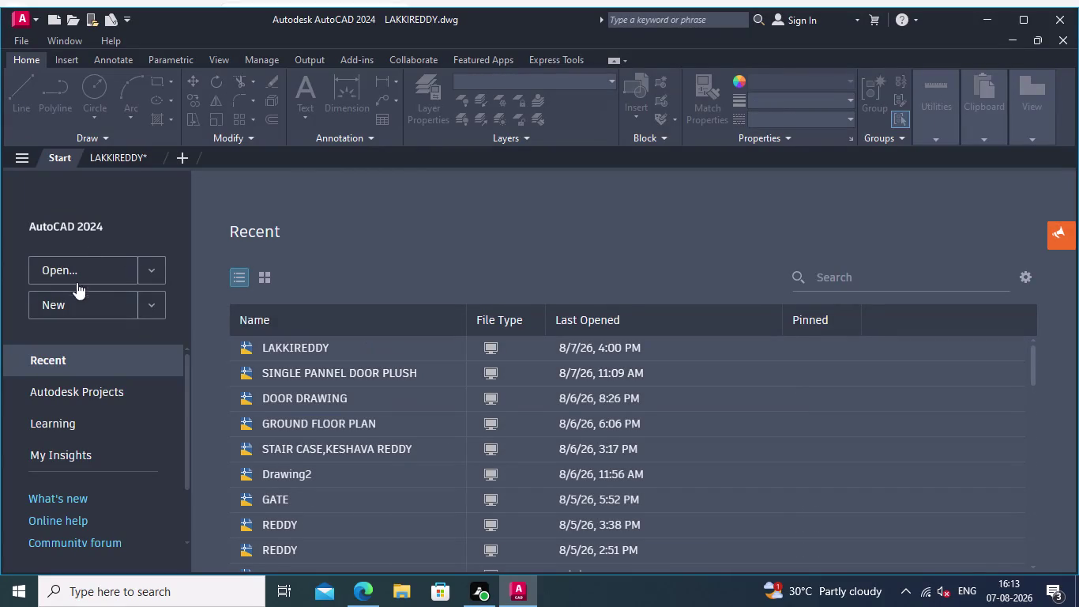
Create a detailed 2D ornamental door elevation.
Create the new blank Drawing1 and pan around its empty model space.
double_click(82, 297)
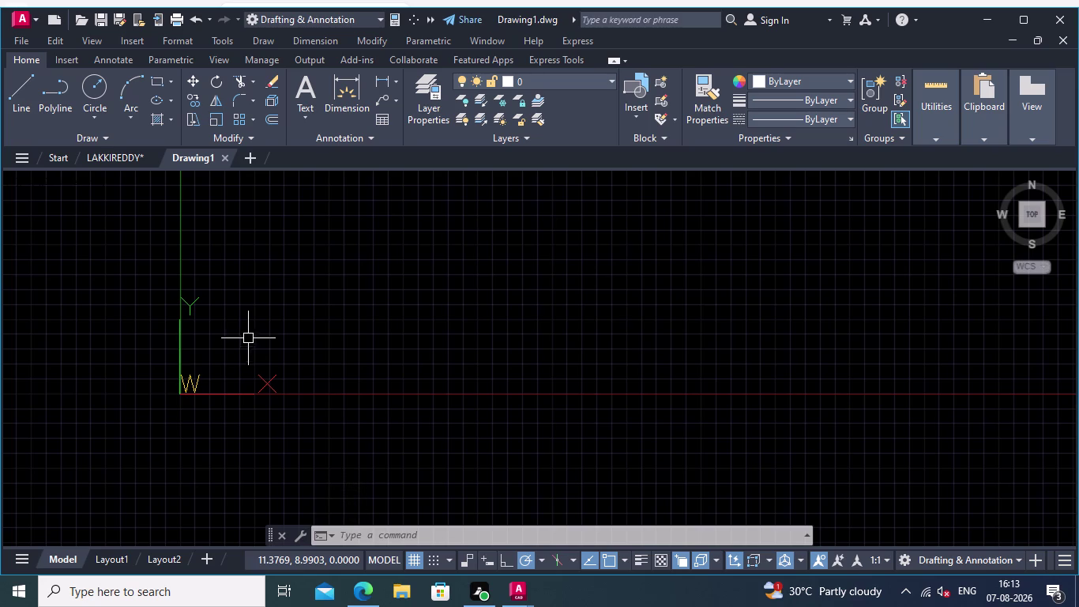
middle_drag(363, 361, 349, 355)
middle_drag(352, 323, 324, 342)
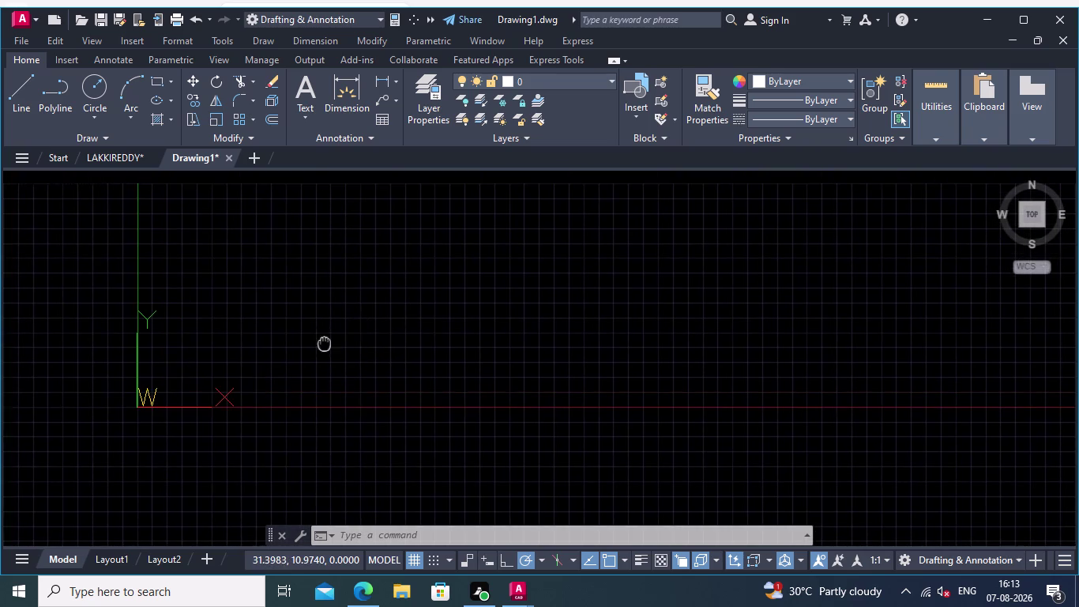
middle_drag(324, 342, 323, 342)
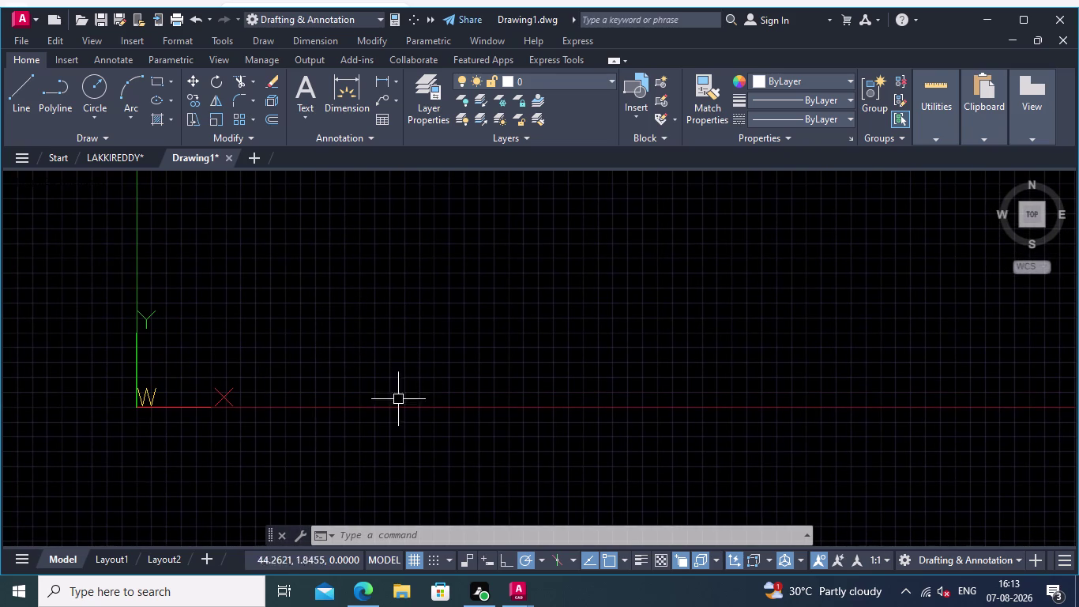
middle_drag(416, 365, 327, 364)
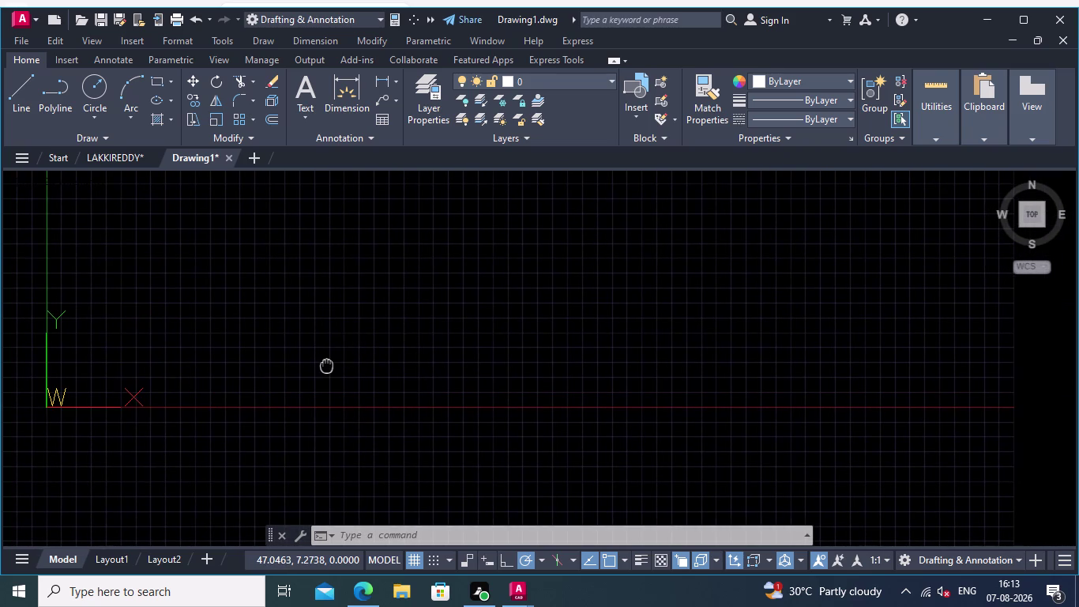
middle_drag(326, 364, 324, 364)
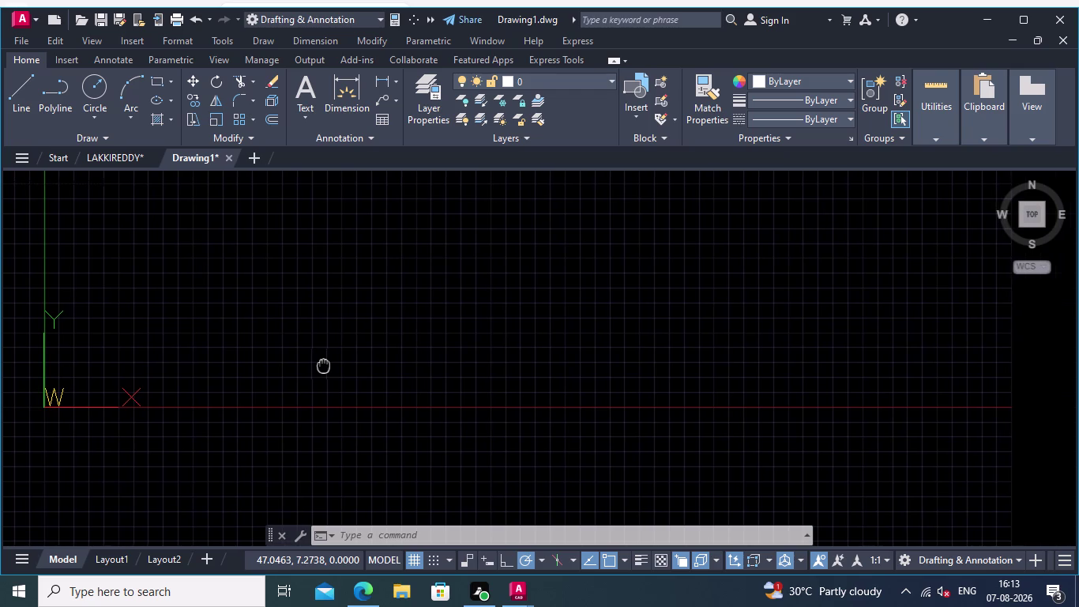
In the UNITS dialog, set Engineering length units with 0'-0.0" precision.
text(uni)
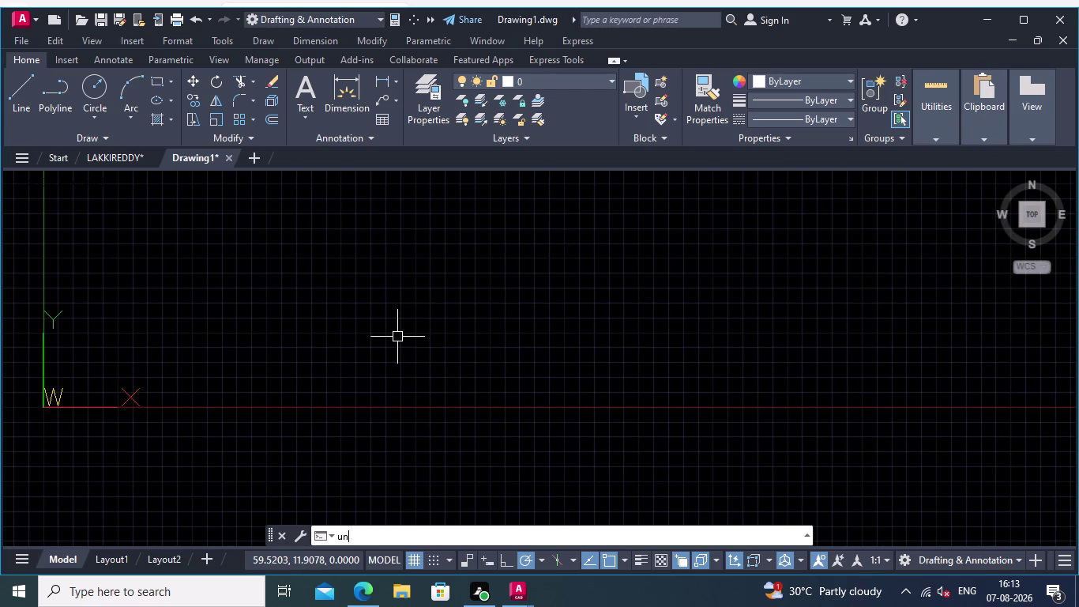
text(ts)
key(Return)
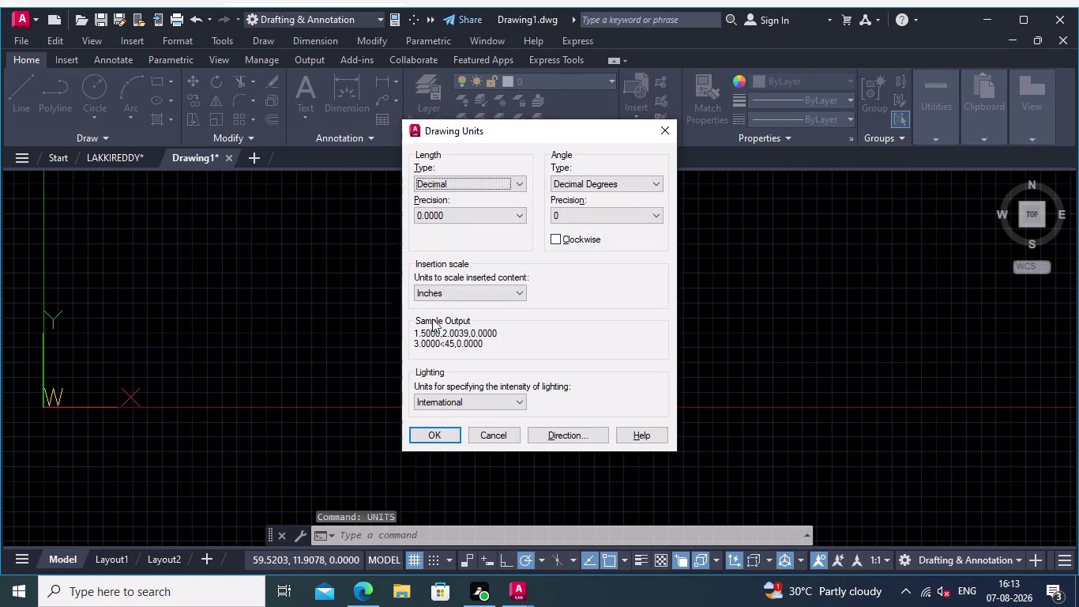
click(519, 180)
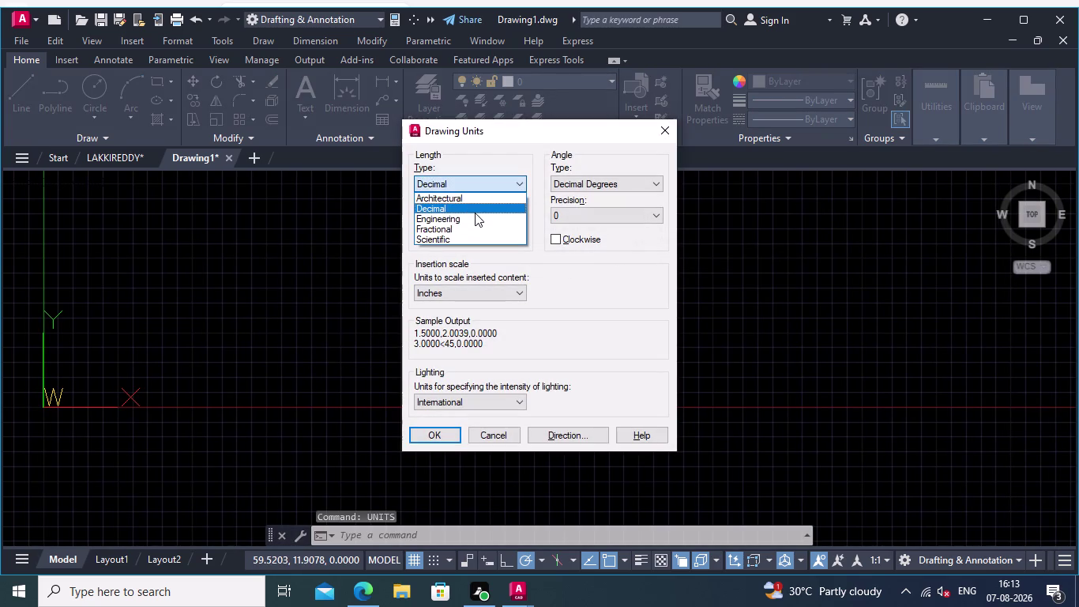
click(473, 217)
click(486, 216)
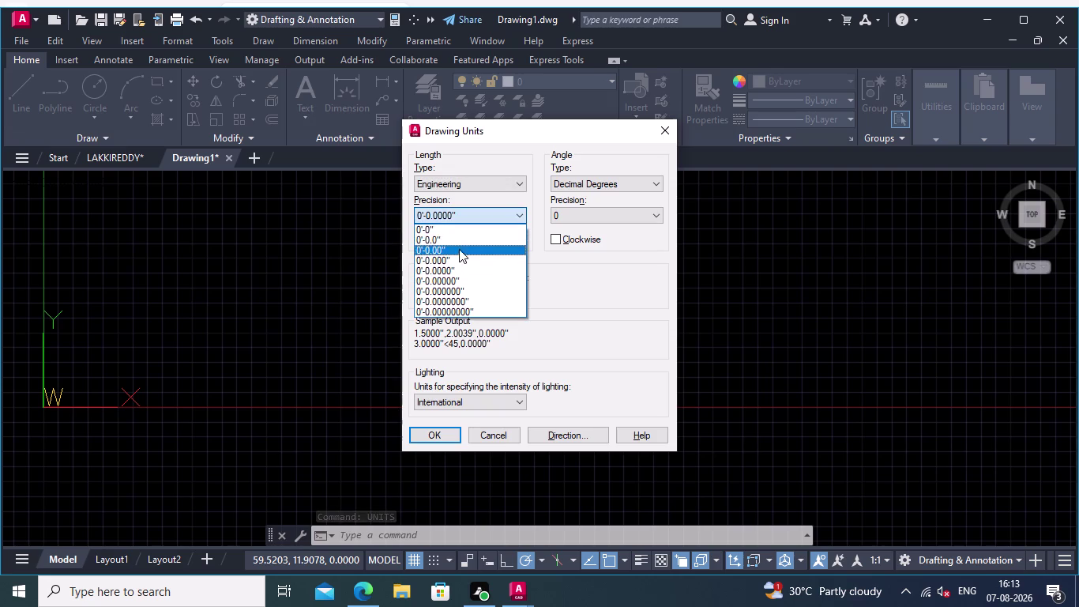
click(458, 241)
click(441, 429)
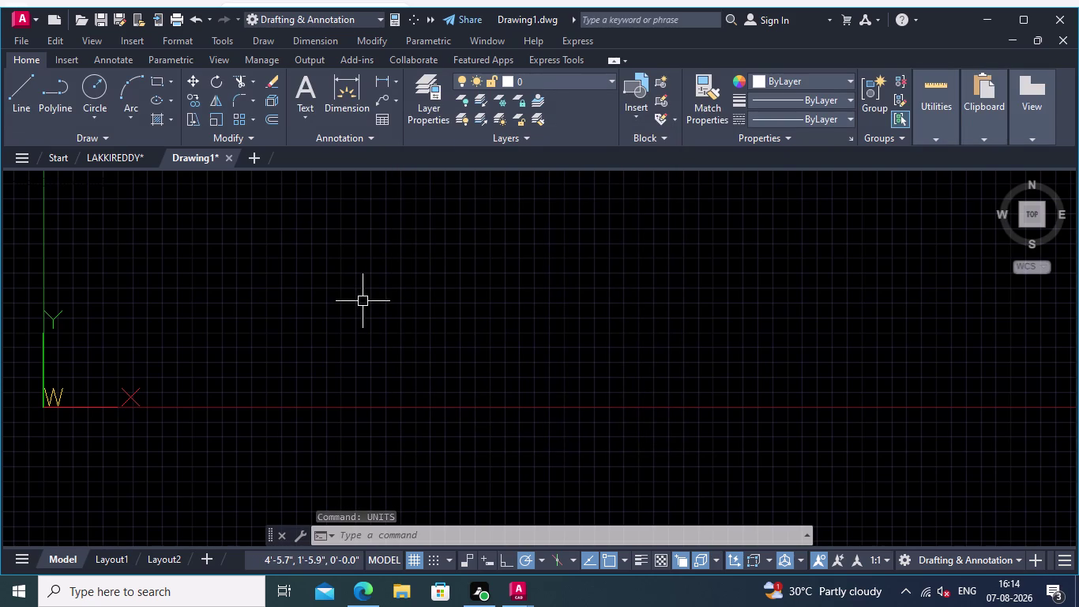
Give the Standard dimension style Engineering primary units with 0'-0.0" precision.
key(d)
key(Return)
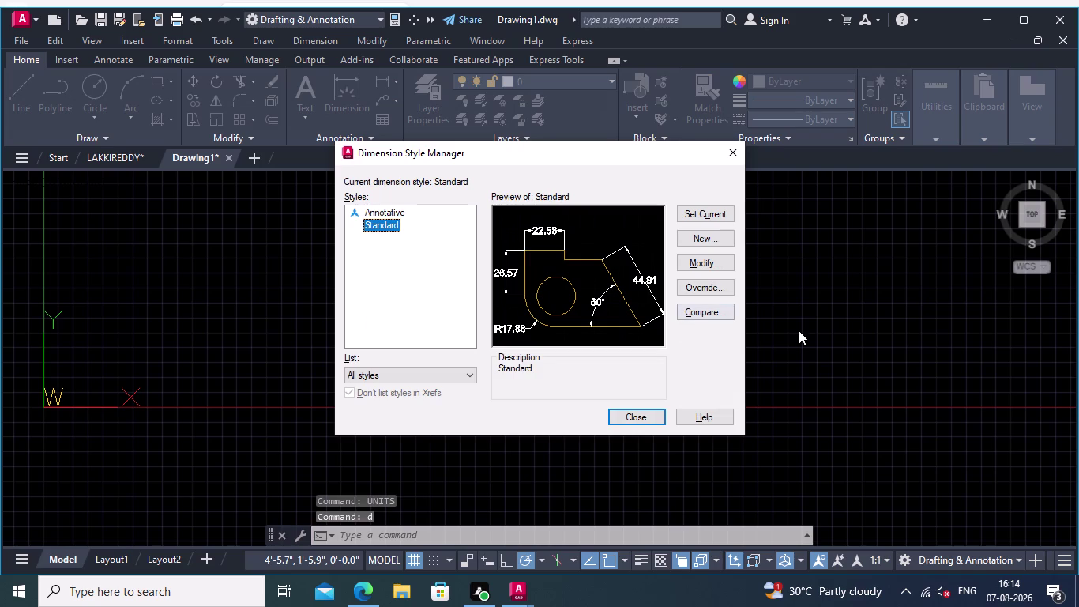
click(714, 261)
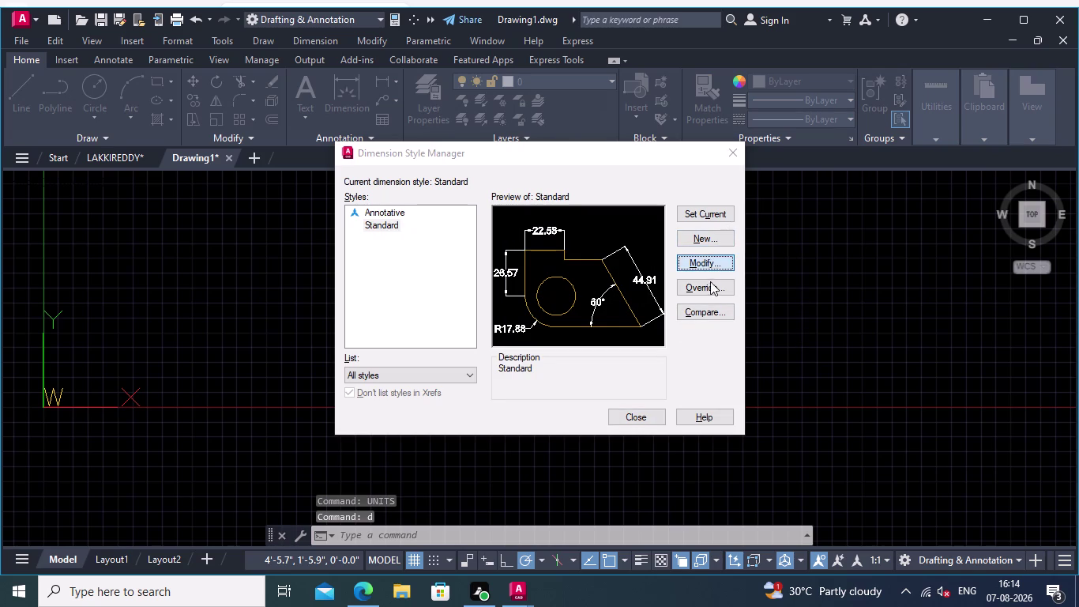
click(846, 199)
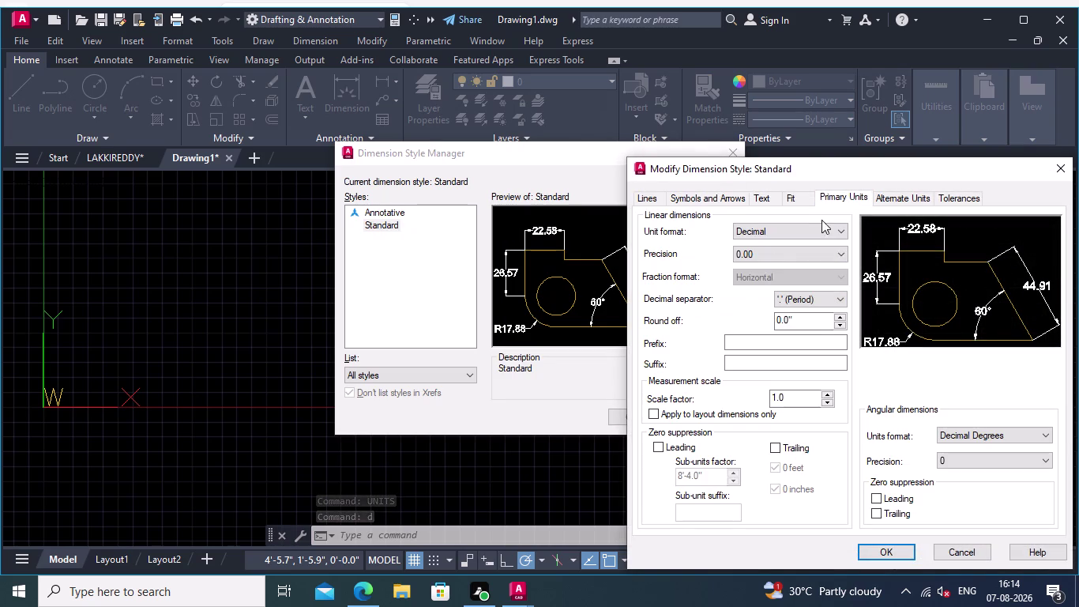
click(783, 229)
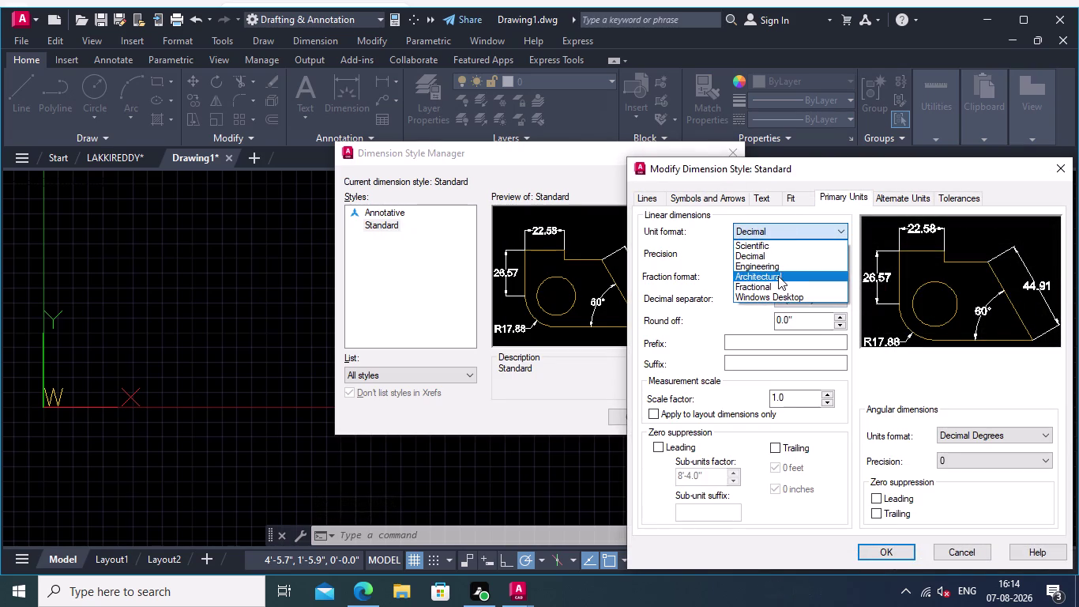
click(776, 264)
click(777, 256)
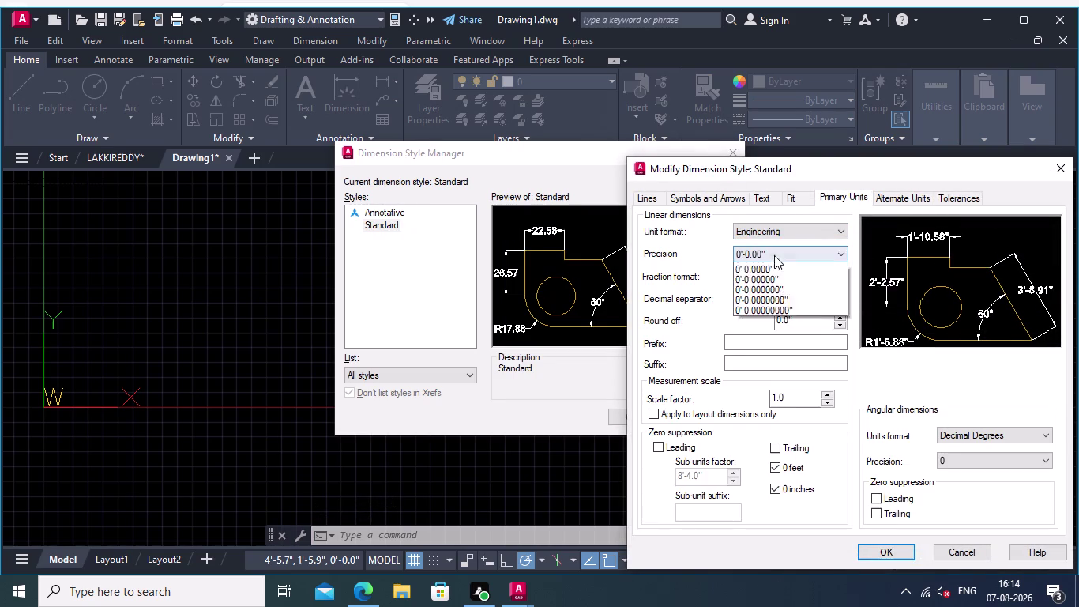
click(764, 280)
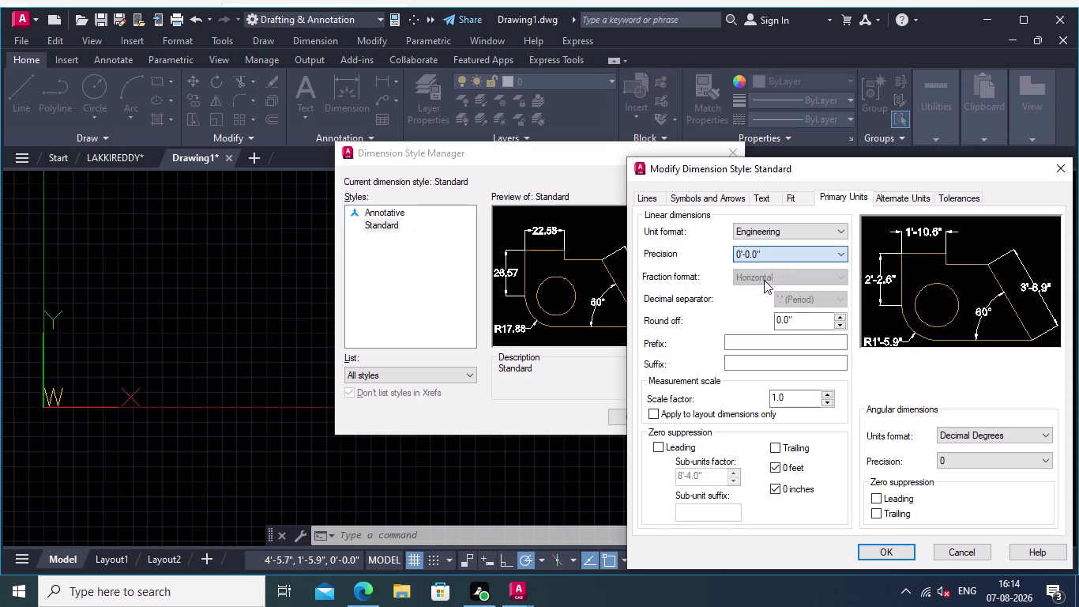
click(884, 549)
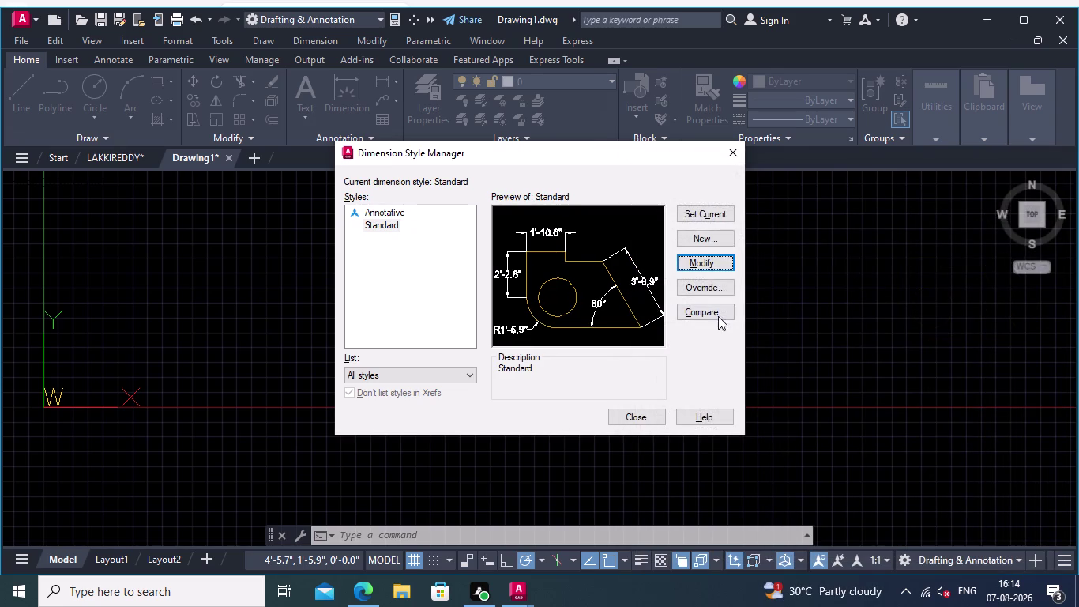
Check Standard's Symbols and Arrows settings, make Standard current, and close the manager.
click(709, 262)
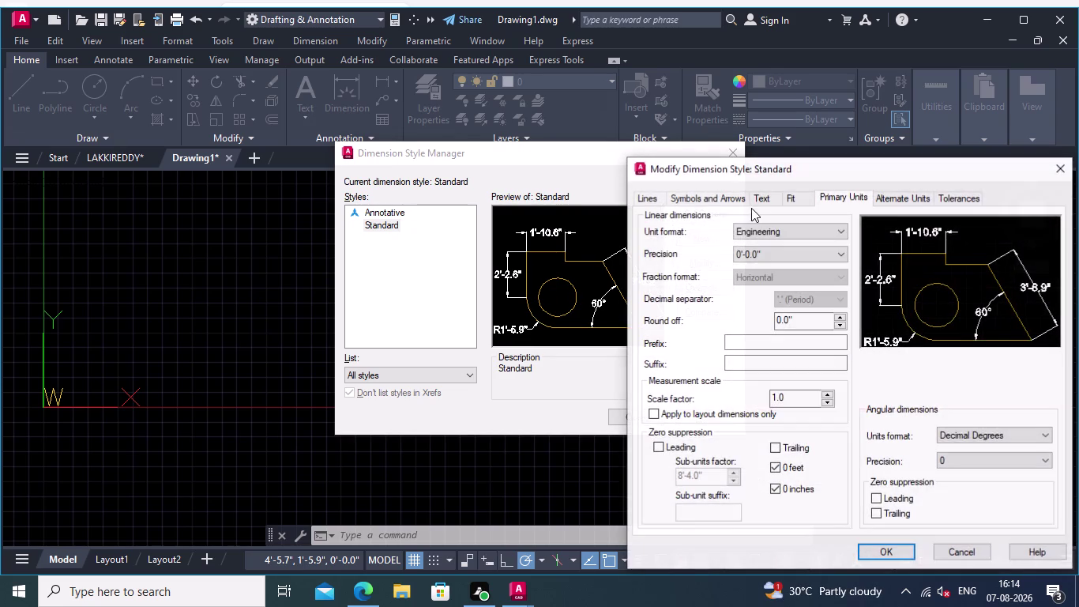
click(765, 198)
click(734, 199)
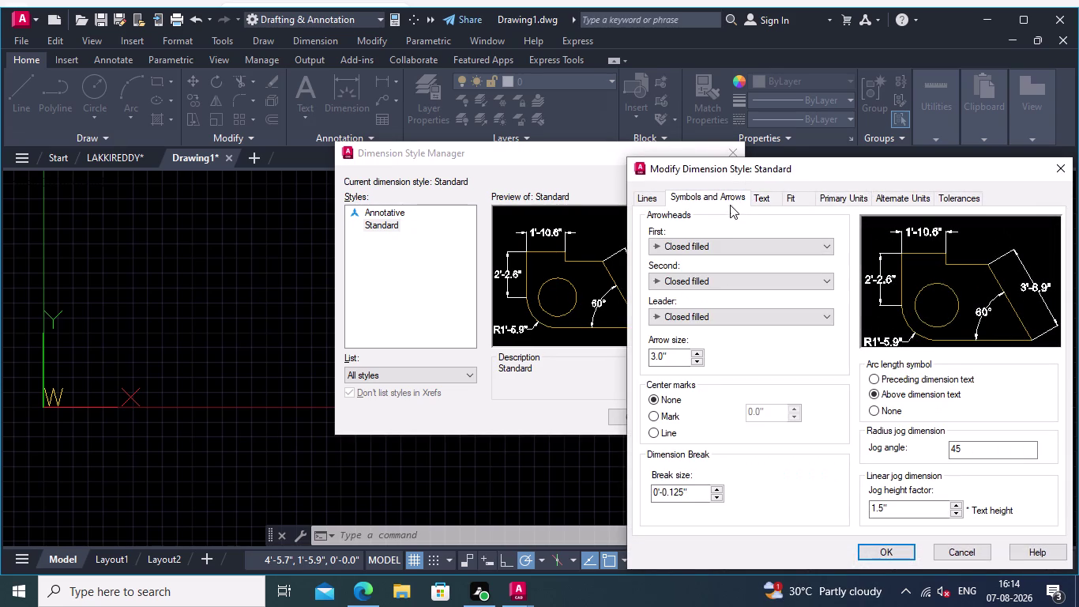
click(909, 141)
click(880, 151)
click(1057, 173)
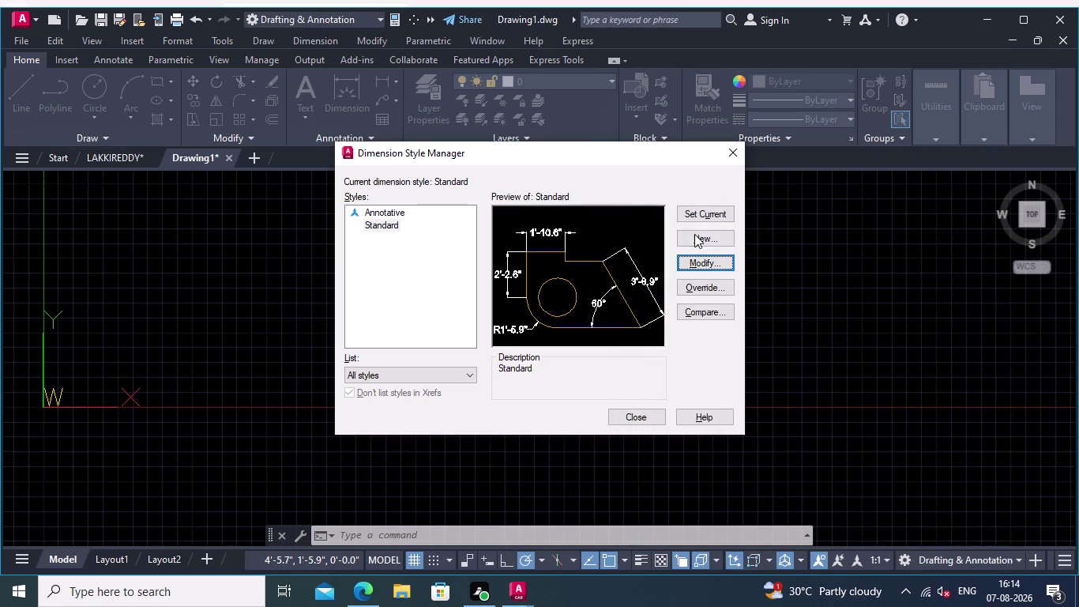
click(720, 206)
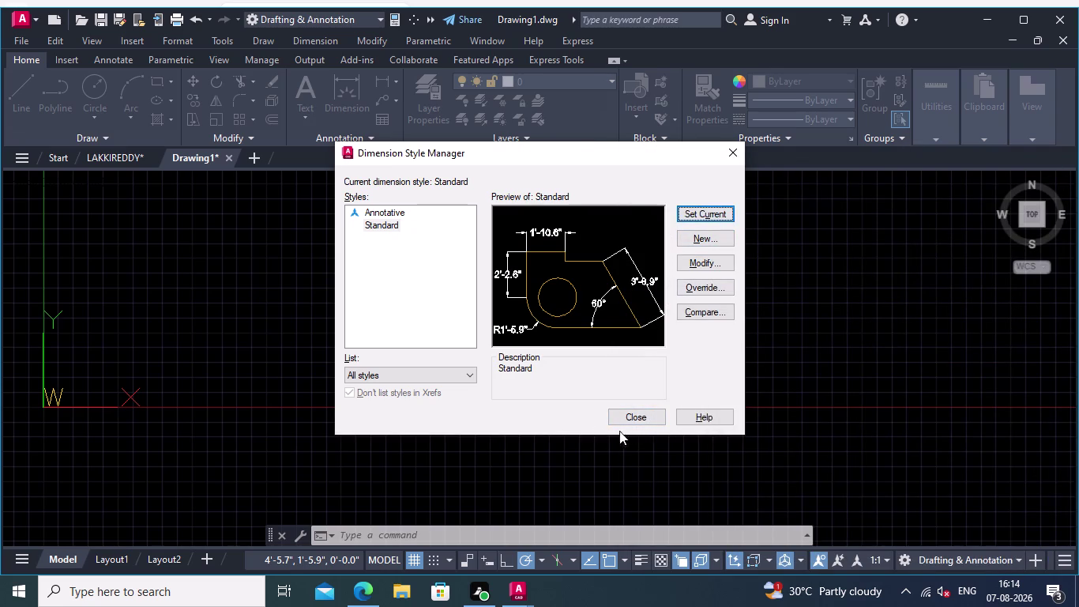
click(631, 417)
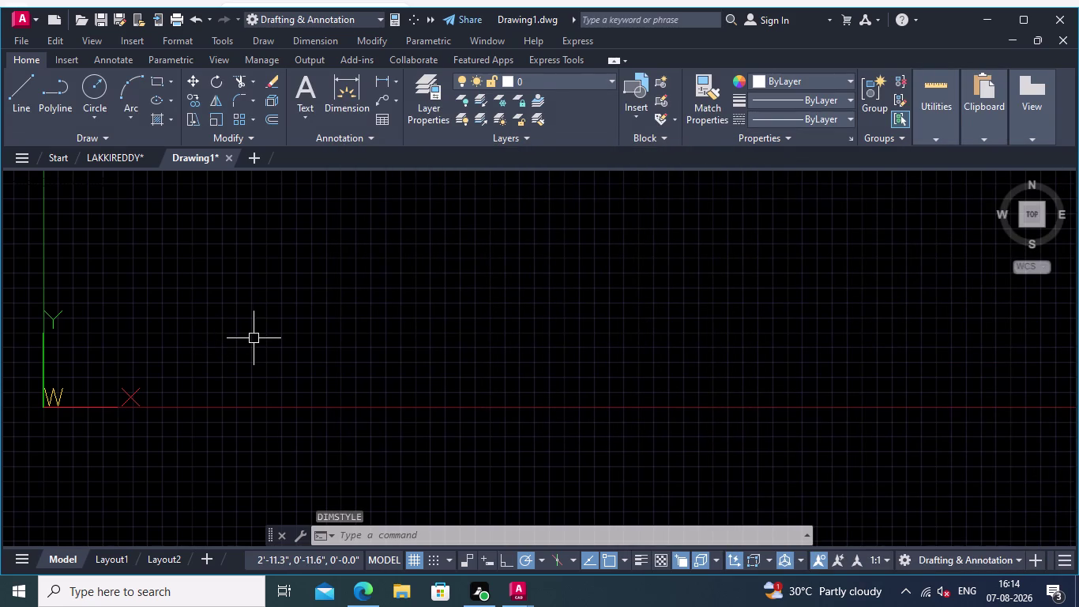
Place a horizontal construction line with XLINE's Horizontal option.
text(xl)
key(Return)
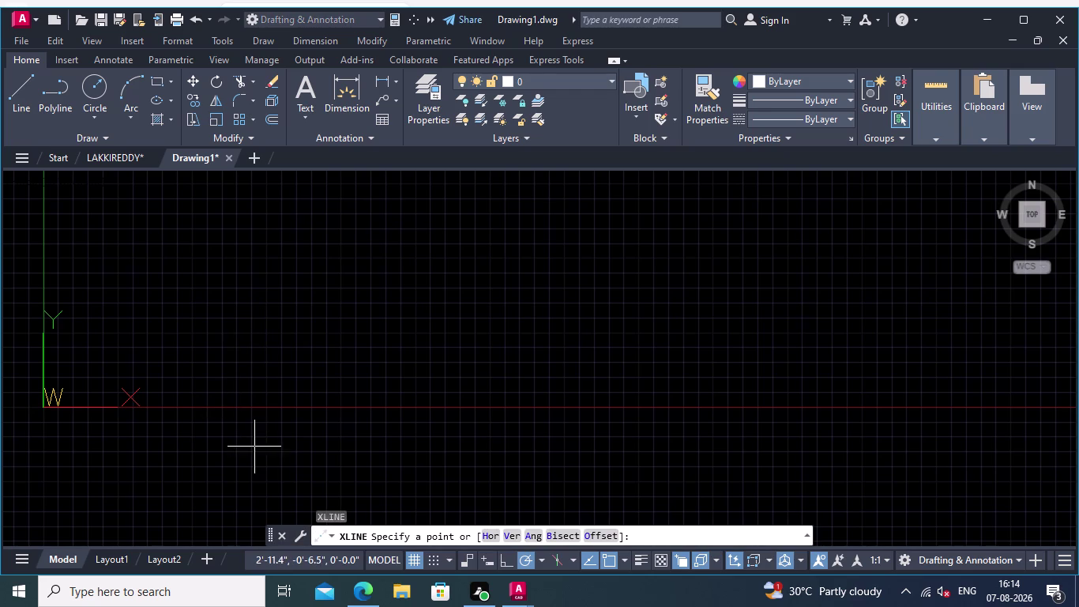
middle_drag(255, 446, 222, 447)
middle_drag(295, 425, 410, 396)
scroll(up, 3)
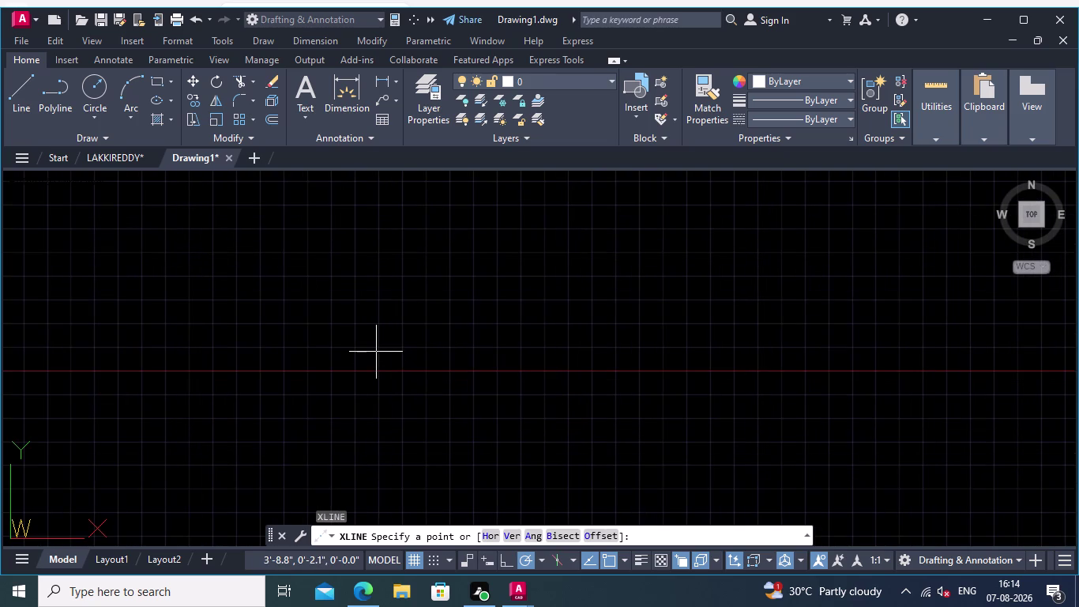
key(h)
key(Return)
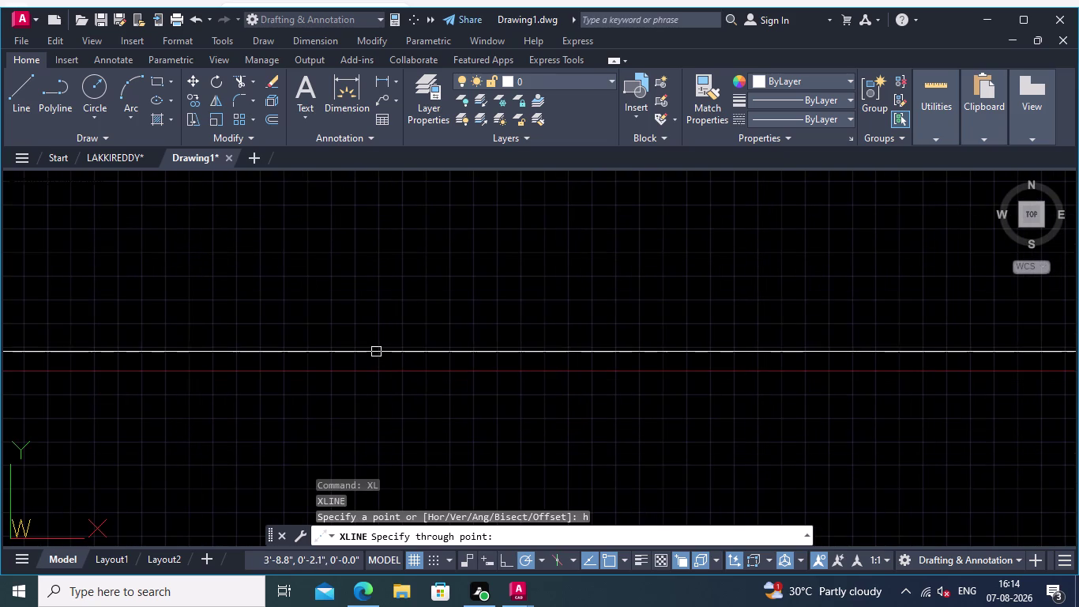
middle_drag(315, 392, 375, 379)
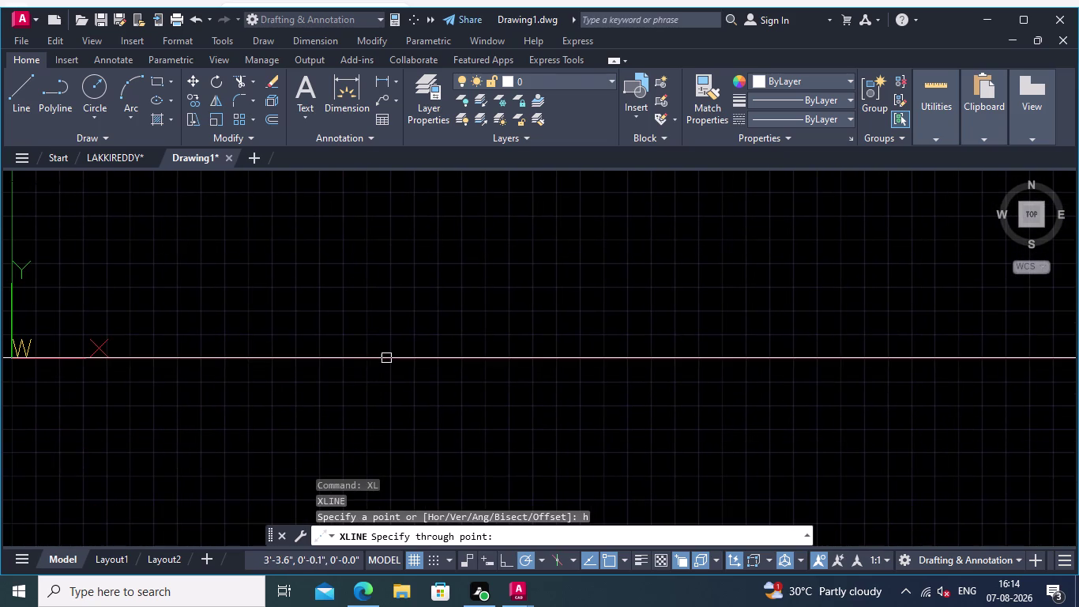
click(386, 358)
key(Return)
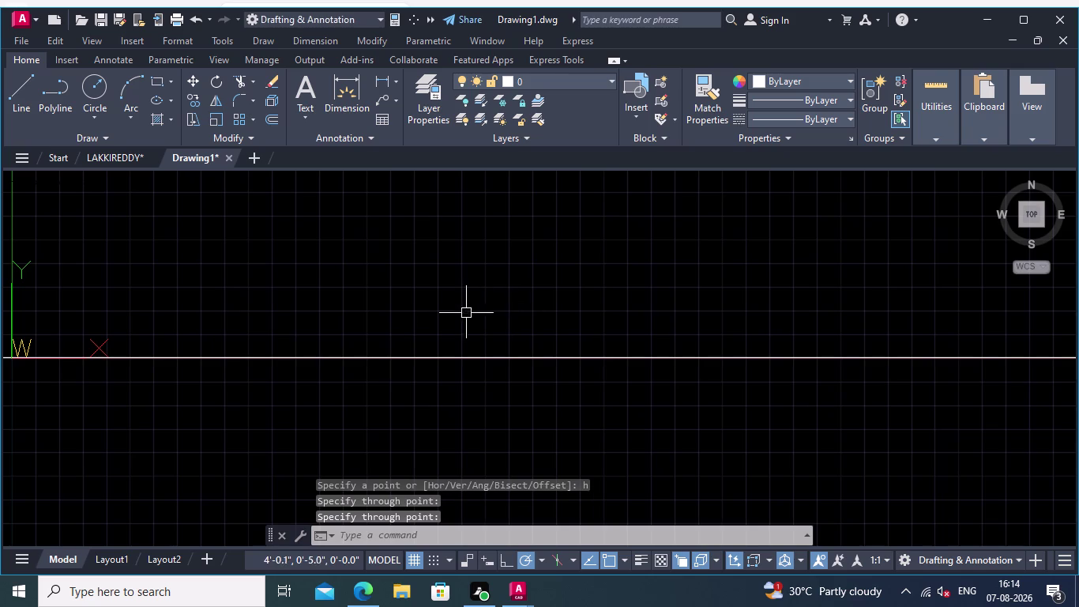
Recentre the view along the horizontal line and restart the construction line command.
middle_drag(448, 325, 401, 315)
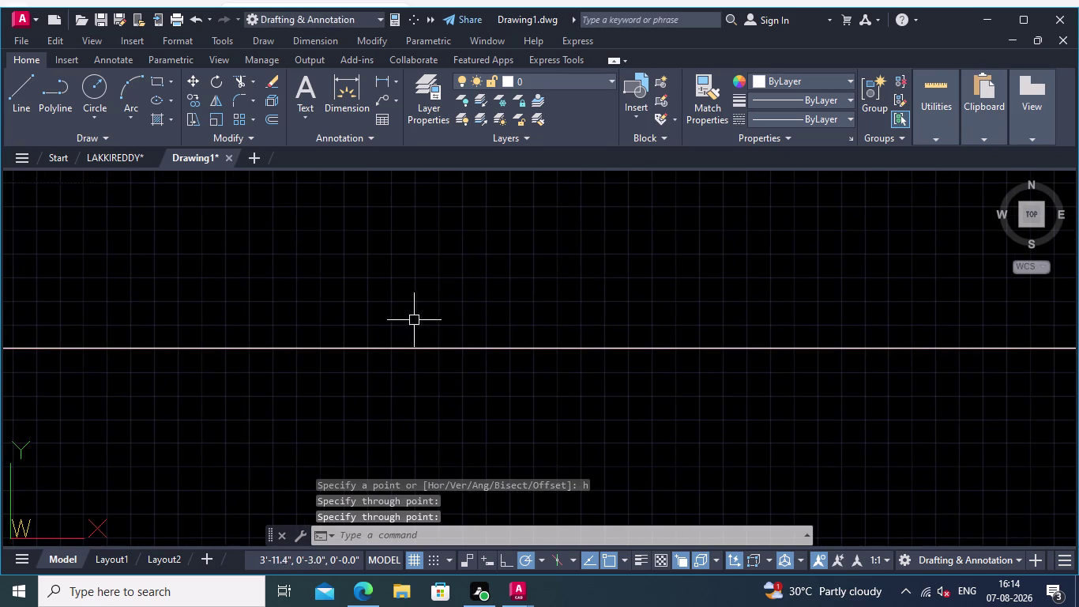
middle_drag(415, 320, 462, 316)
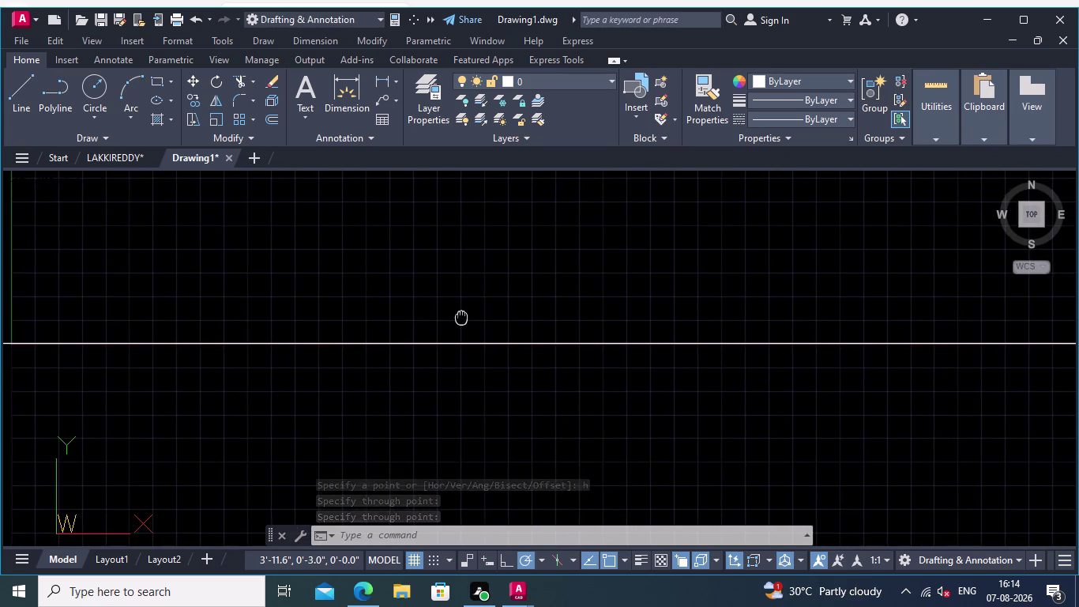
middle_drag(462, 316, 445, 322)
middle_drag(426, 326, 457, 319)
middle_drag(325, 323, 363, 323)
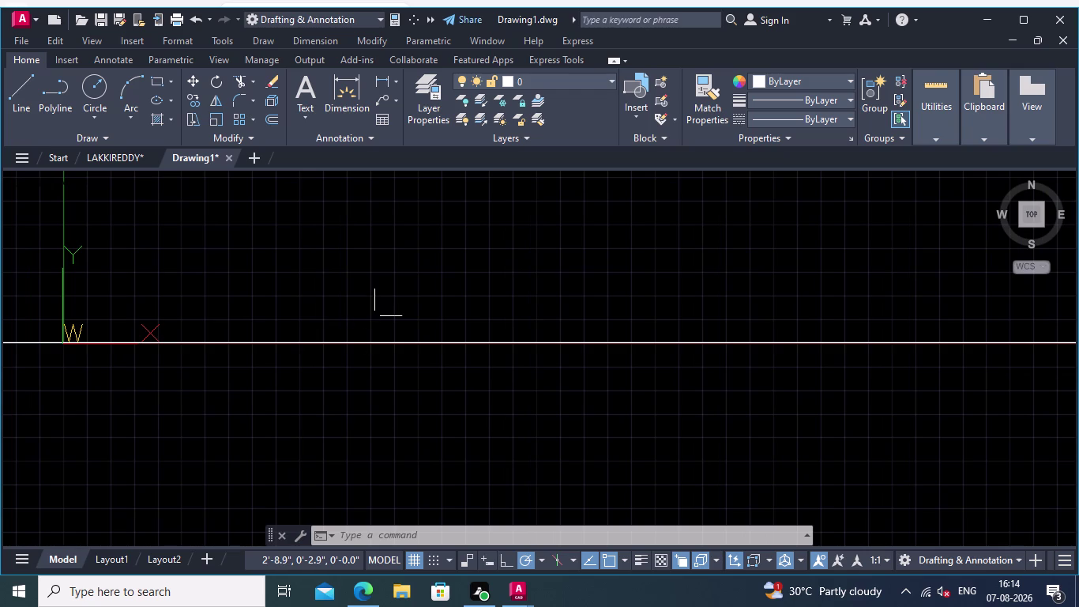
key(space)
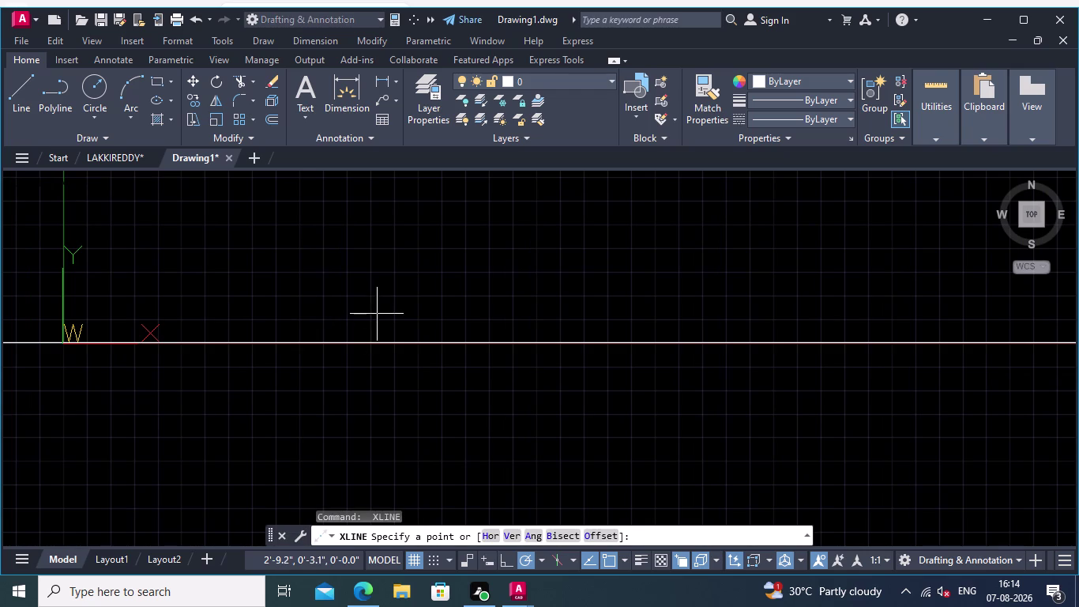
middle_drag(350, 345, 385, 335)
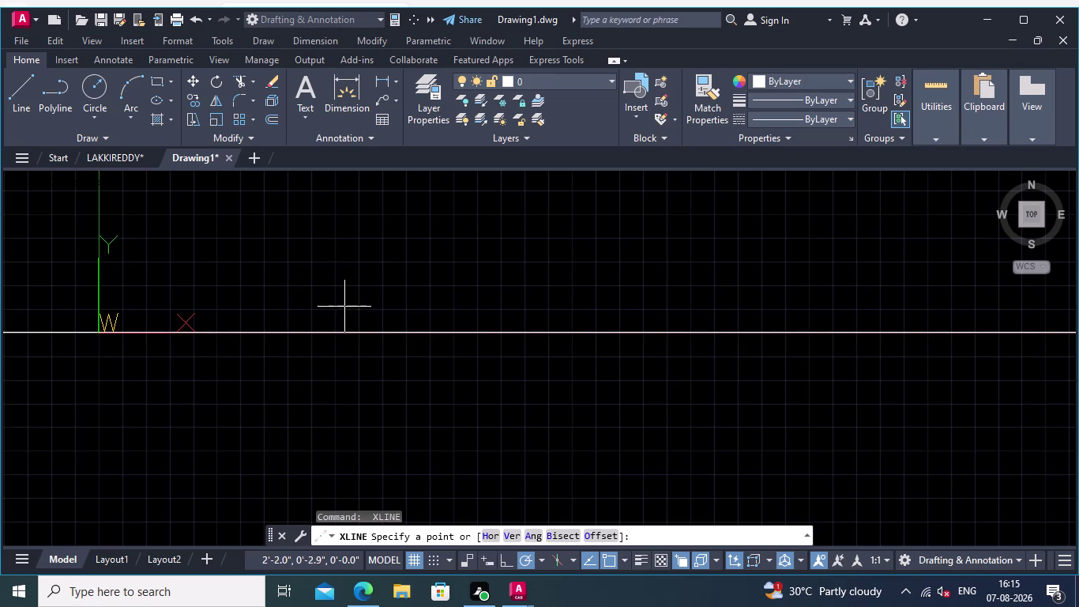
text(0)
text(.01)
key(Return)
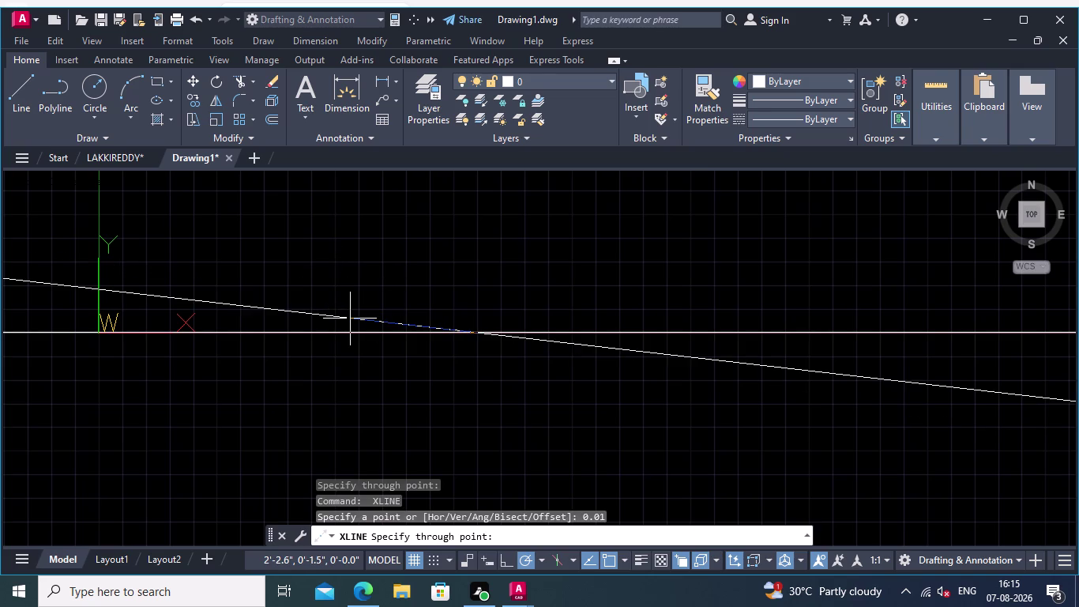
key(Escape)
key(o)
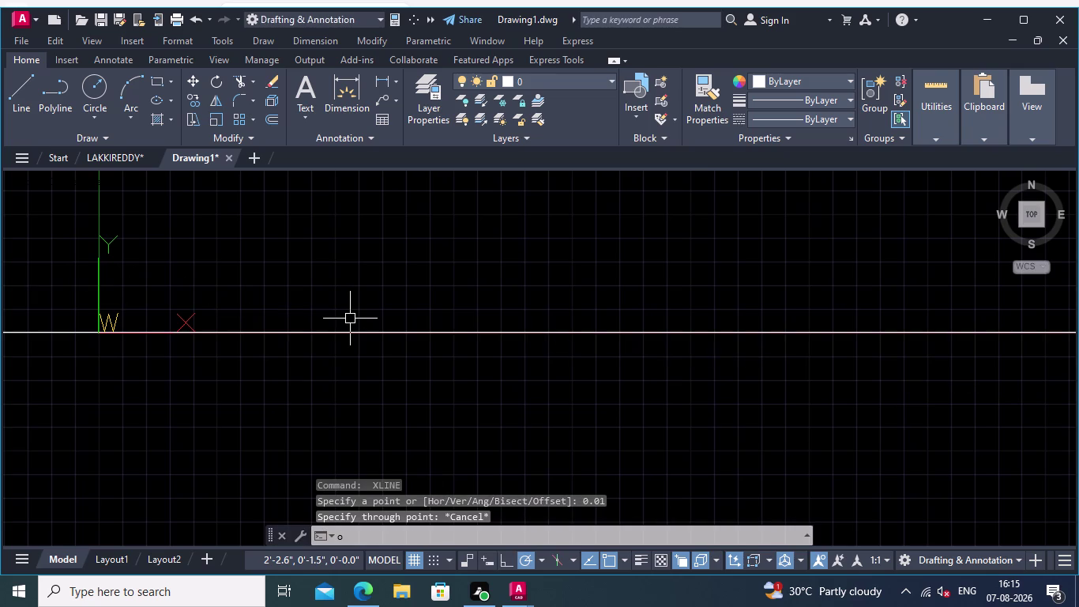
Offset the horizontal line by 0.01 to create a close parallel copy.
text(ff)
key(Return)
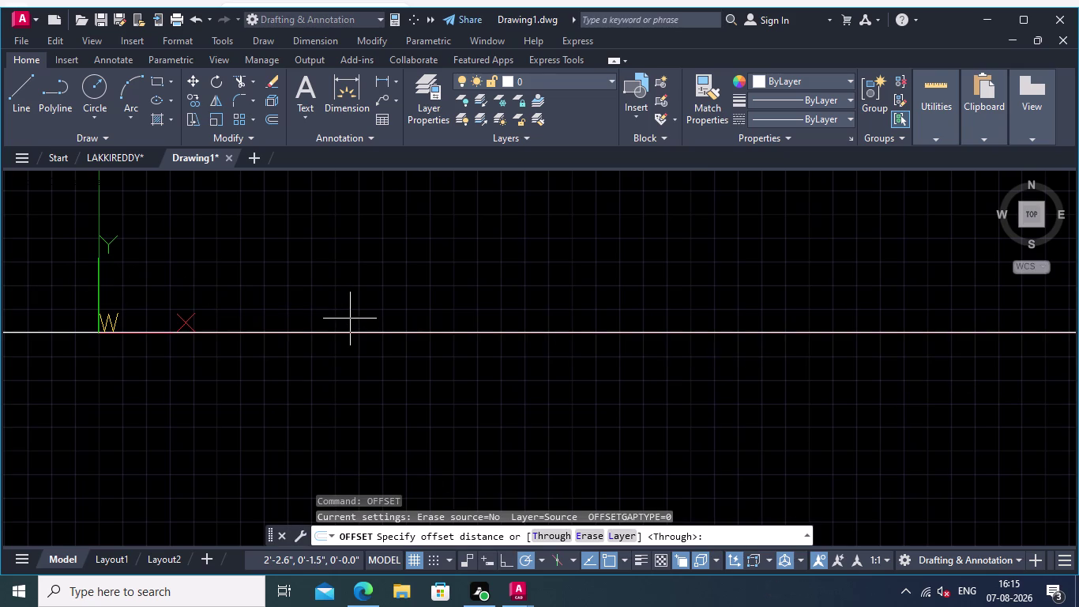
key(0)
key(Return)
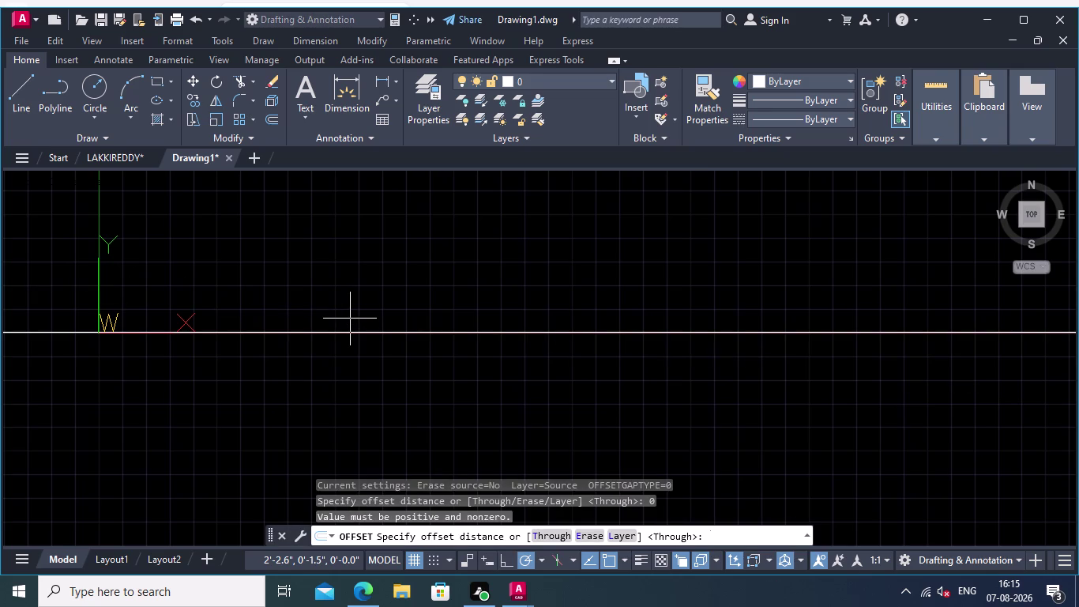
text(0.)
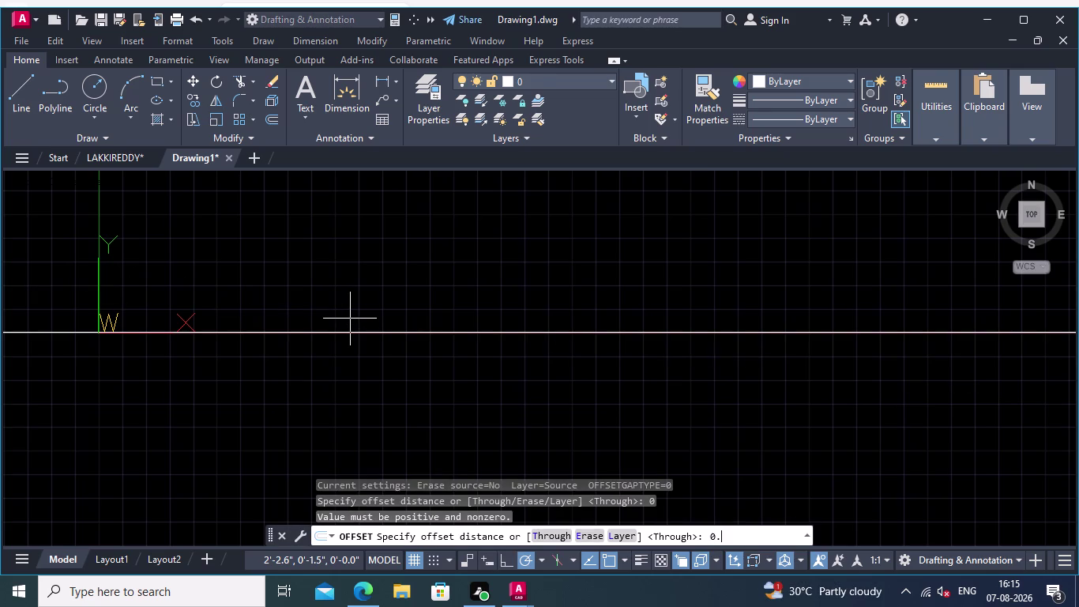
text(01)
key(Return)
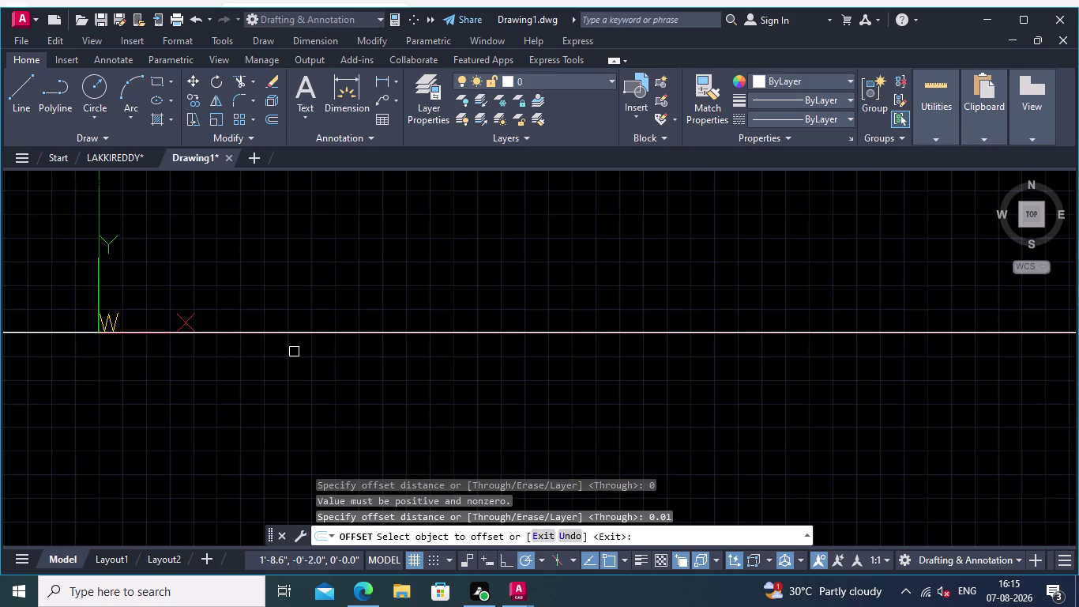
click(305, 329)
click(307, 317)
Zoom and pan to inspect the close line pair, then end and restart OFFSET.
scroll(up, 3)
scroll(up, 3)
middle_drag(308, 336, 344, 378)
scroll(up, 3)
scroll(up, 3)
middle_drag(285, 373, 351, 337)
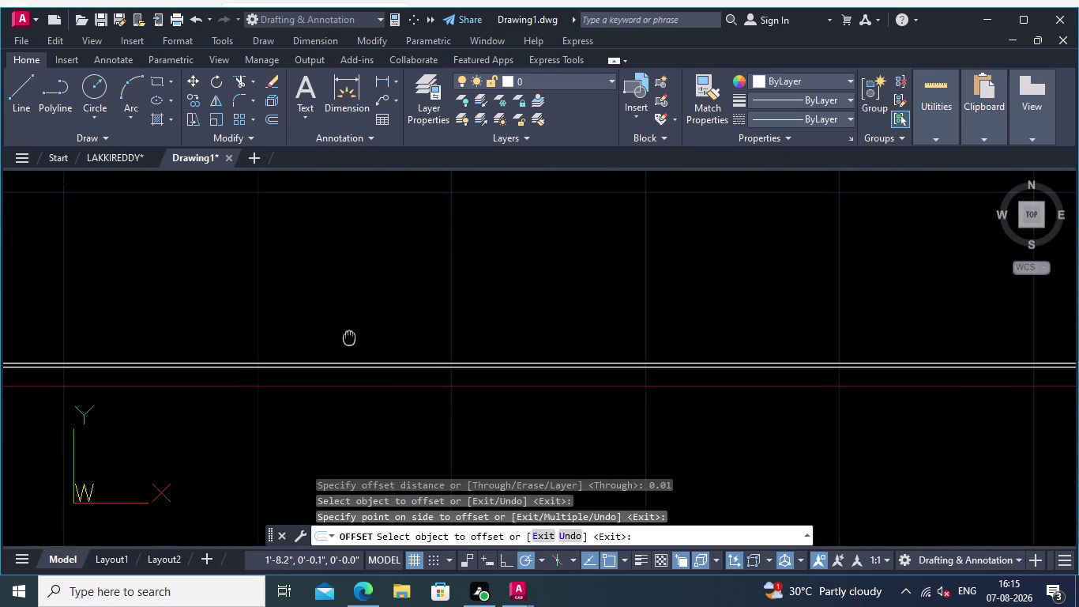
middle_drag(351, 337, 351, 337)
middle_drag(327, 368, 347, 344)
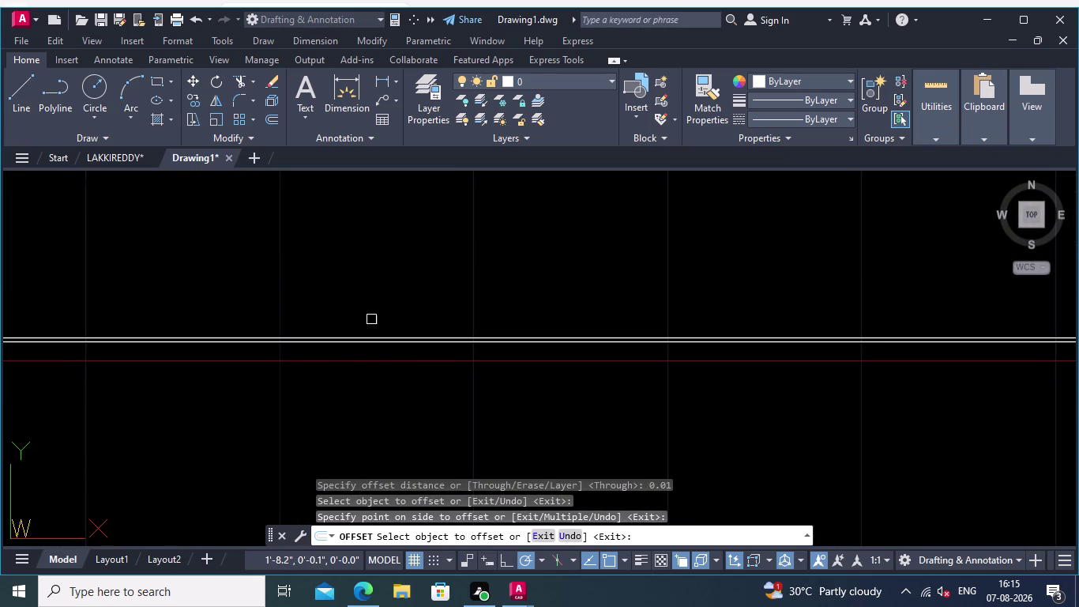
middle_drag(379, 318, 456, 316)
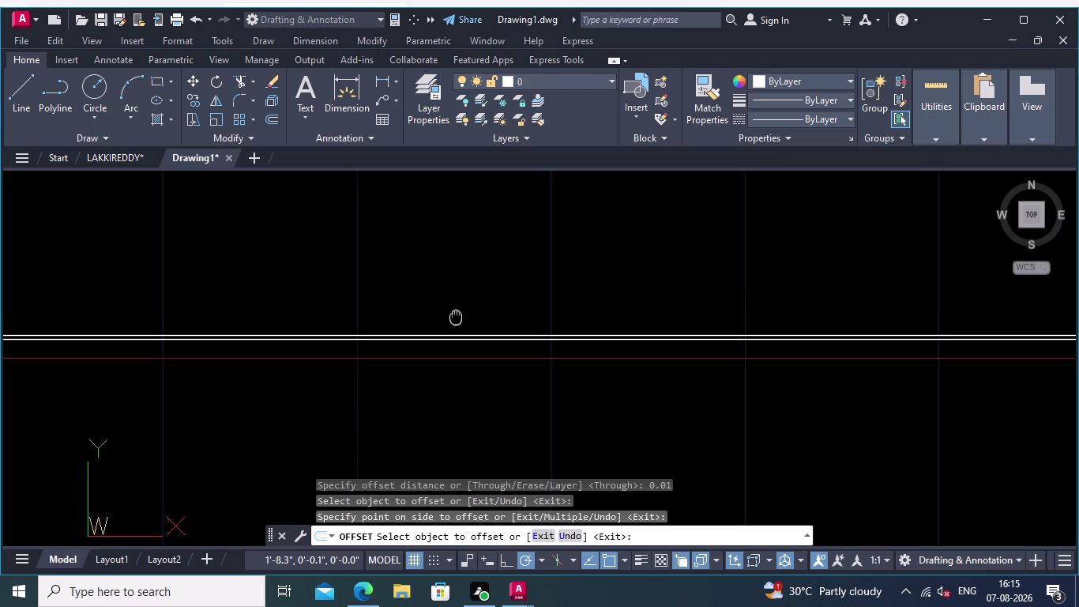
middle_drag(456, 315, 456, 317)
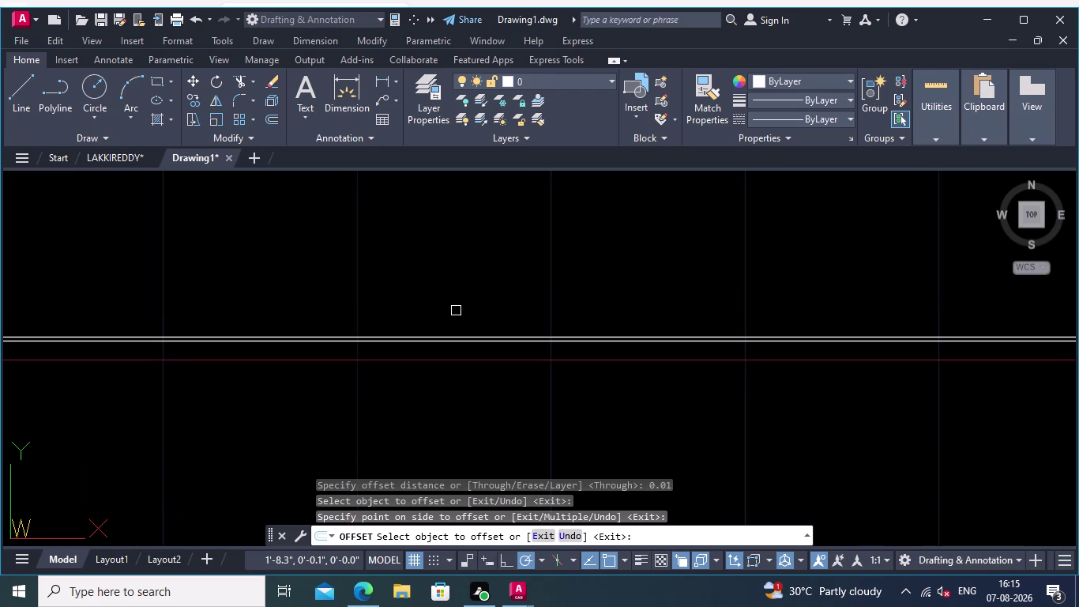
key(Return)
key(Return)
Offset the horizontal line 0.05 above the pair, correcting a mistyped distance.
text(0.)
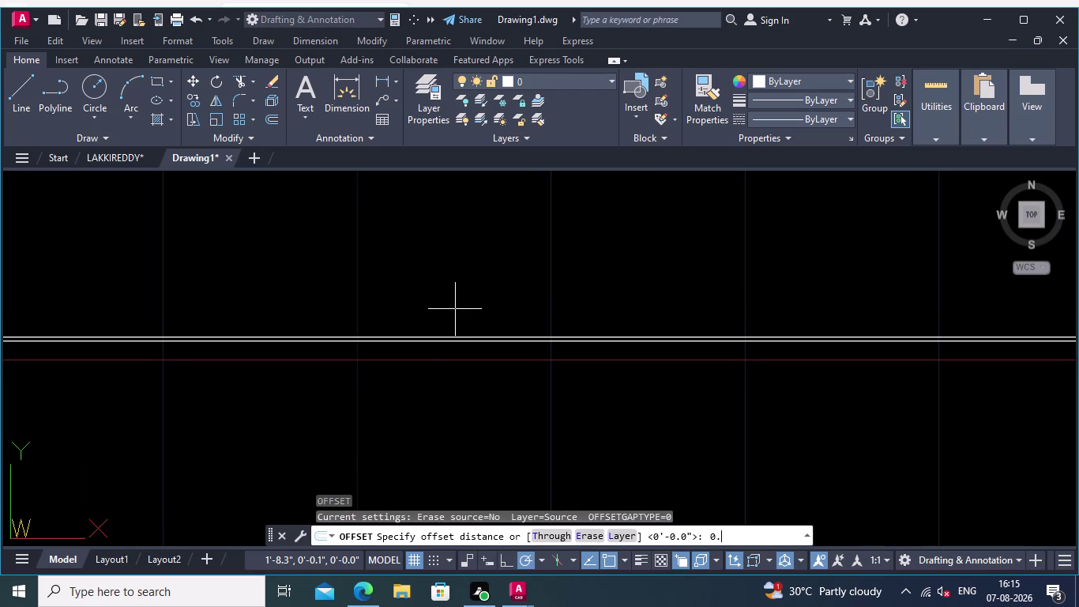
text(5)
key(BackSpace)
key(BackSpace)
key(BackSpace)
text(0)
text(.0)
key(5)
key(Return)
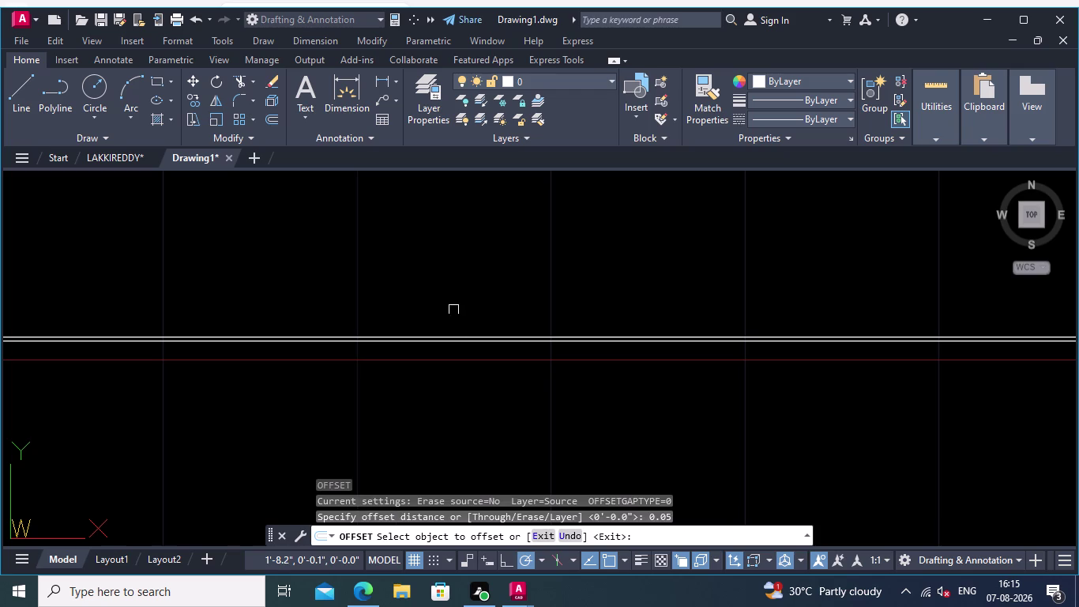
scroll(up, 3)
click(448, 347)
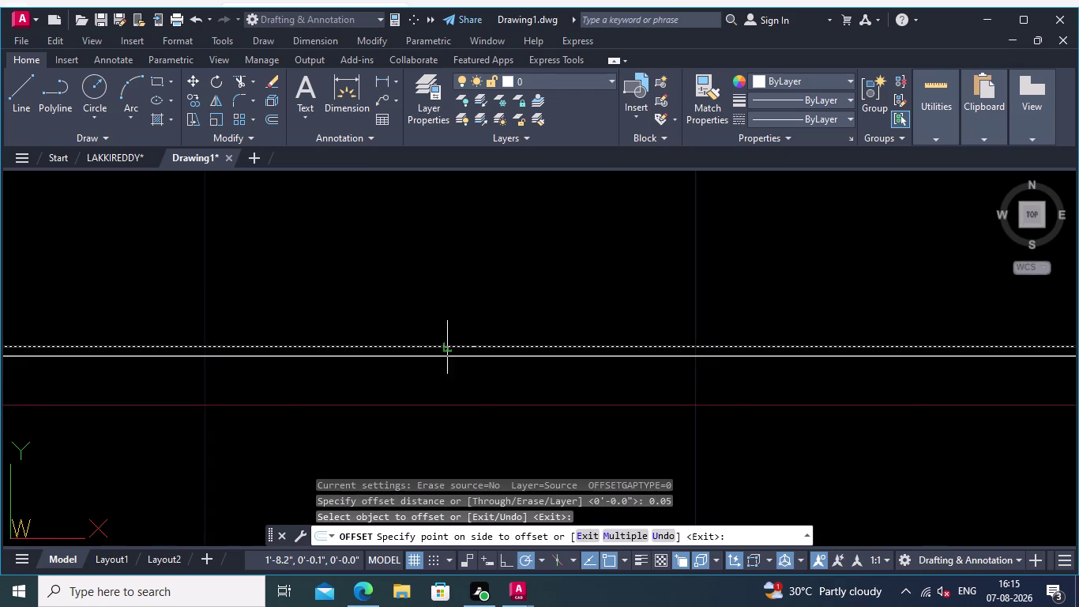
click(438, 282)
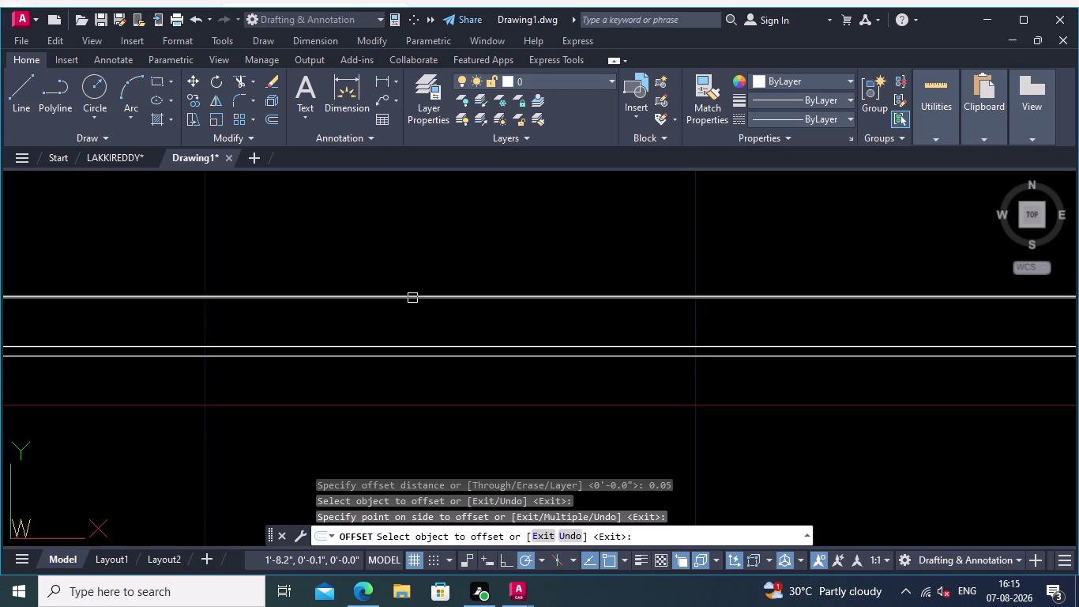
Pan to view all three lines and end the offset command.
scroll(down, 3)
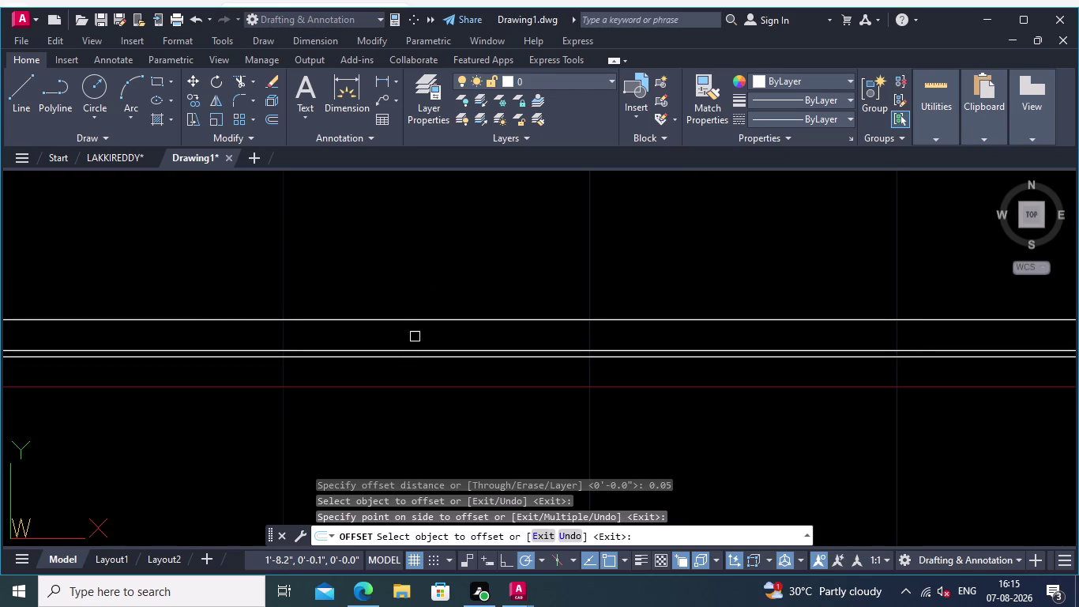
middle_drag(415, 337, 400, 358)
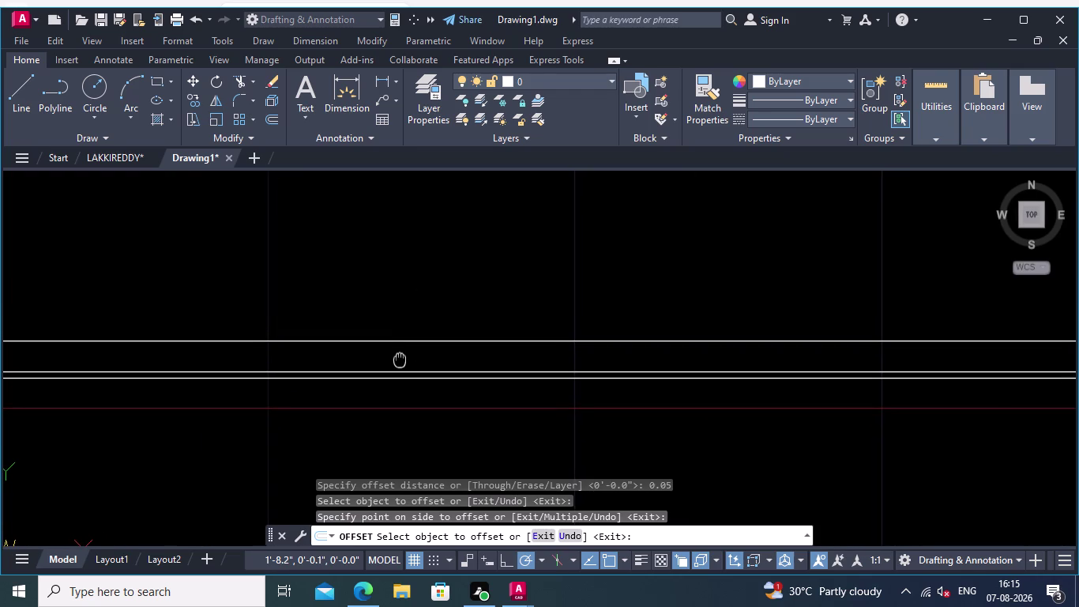
middle_drag(400, 358, 391, 362)
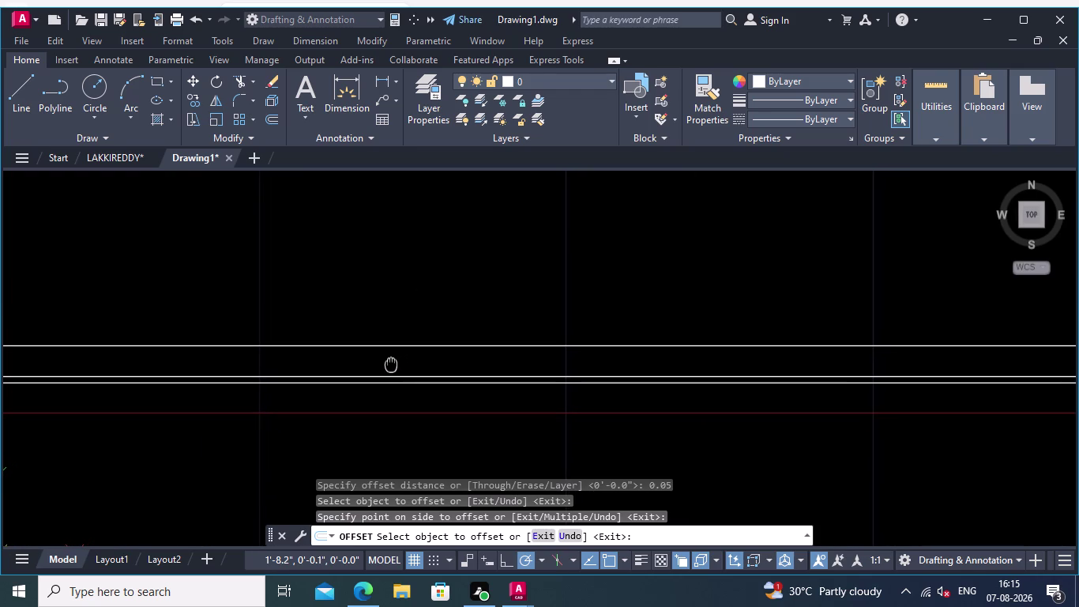
middle_drag(391, 363, 403, 347)
scroll(up, 3)
key(Return)
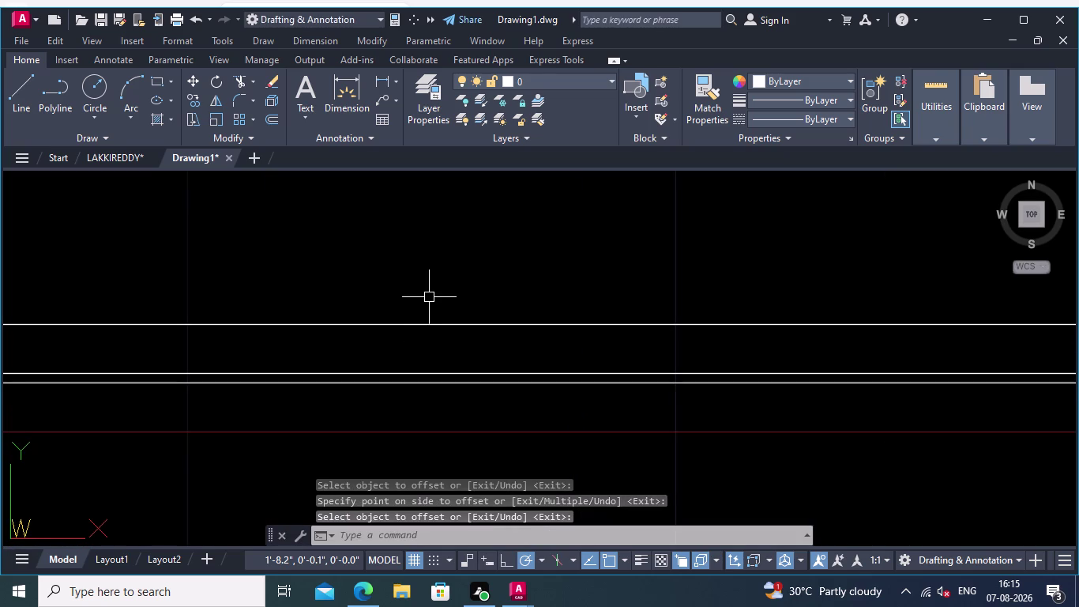
Offset the top line by 0.01 to form a second close pair.
text(0.0)
key(1)
key(Return)
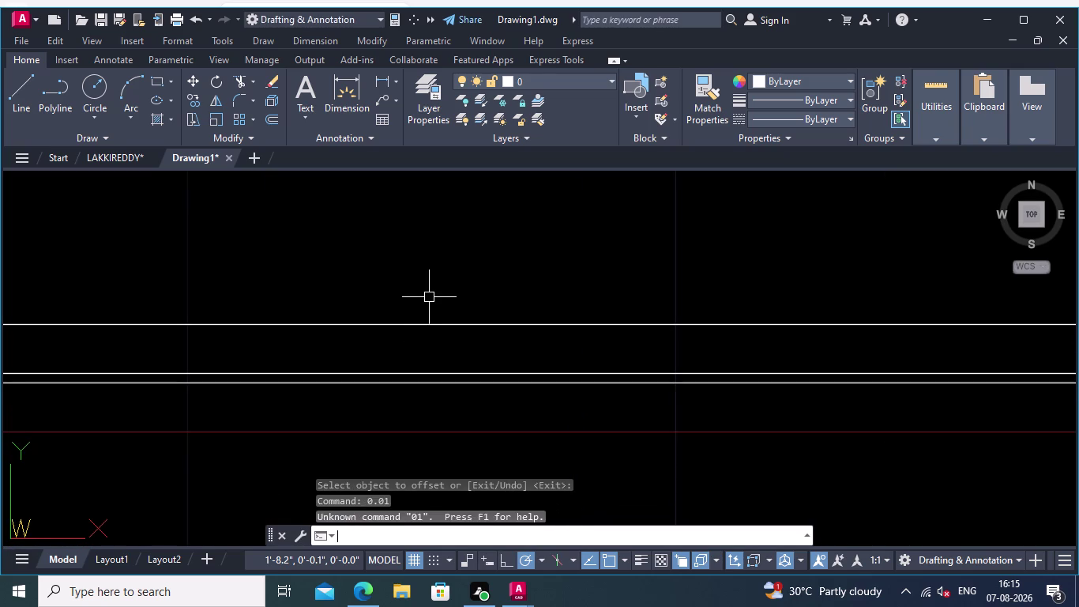
key(Return)
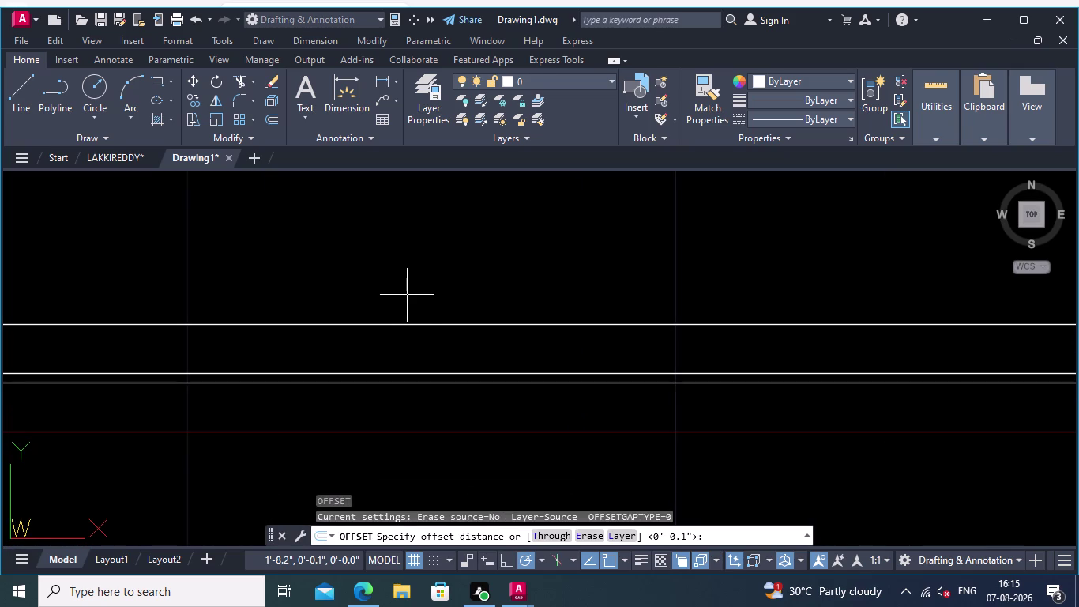
text(0.01)
key(Return)
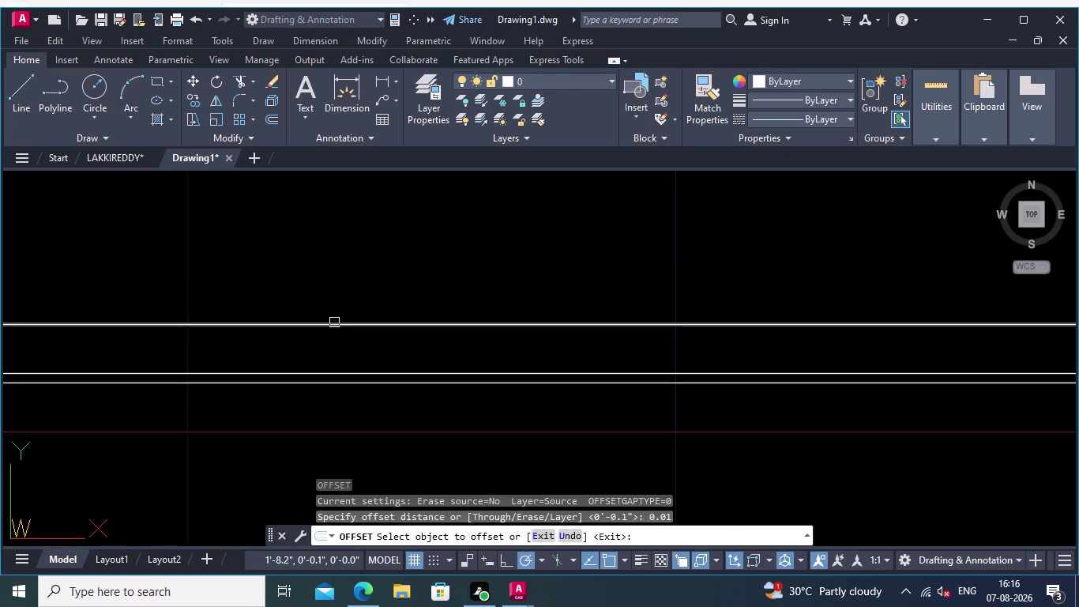
middle_drag(328, 278, 367, 245)
scroll(down, 3)
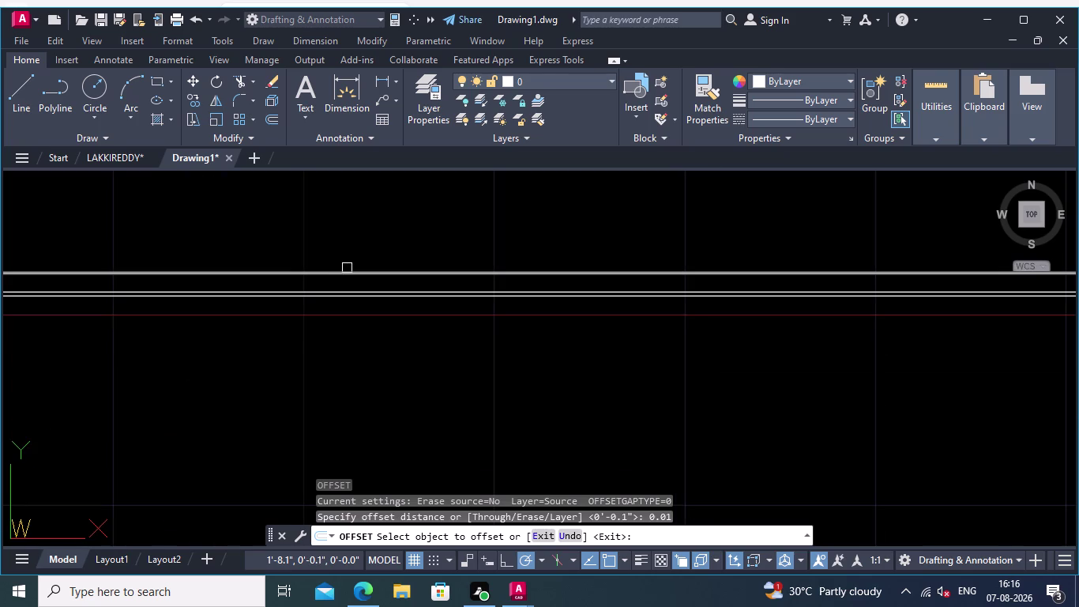
scroll(up, 3)
click(355, 274)
click(355, 300)
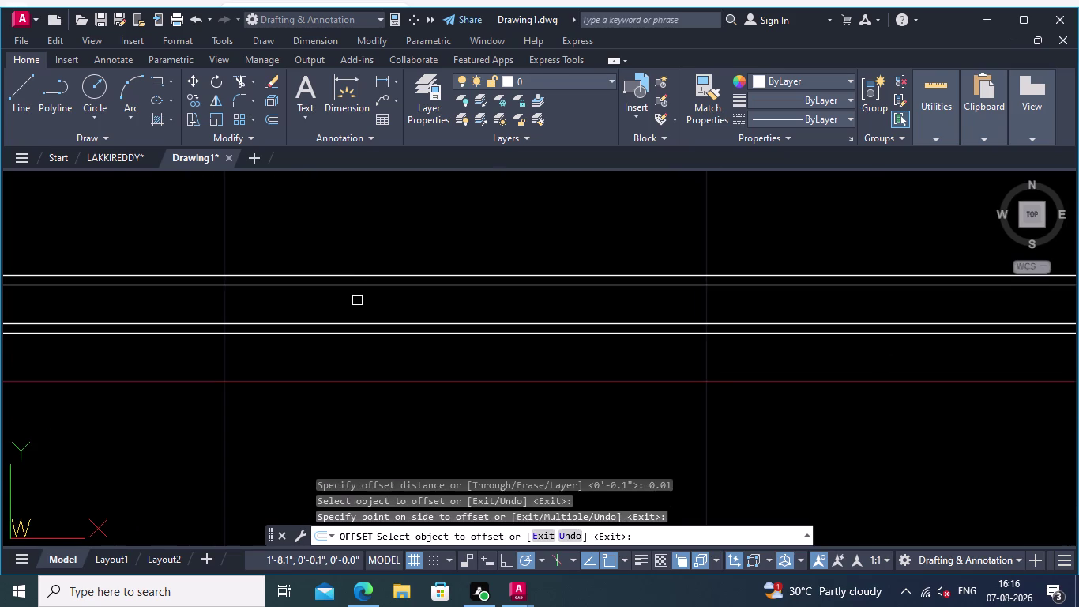
Pan to inspect the new close pair, then end and repeat OFFSET.
scroll(down, 3)
middle_drag(357, 258, 371, 272)
scroll(up, 3)
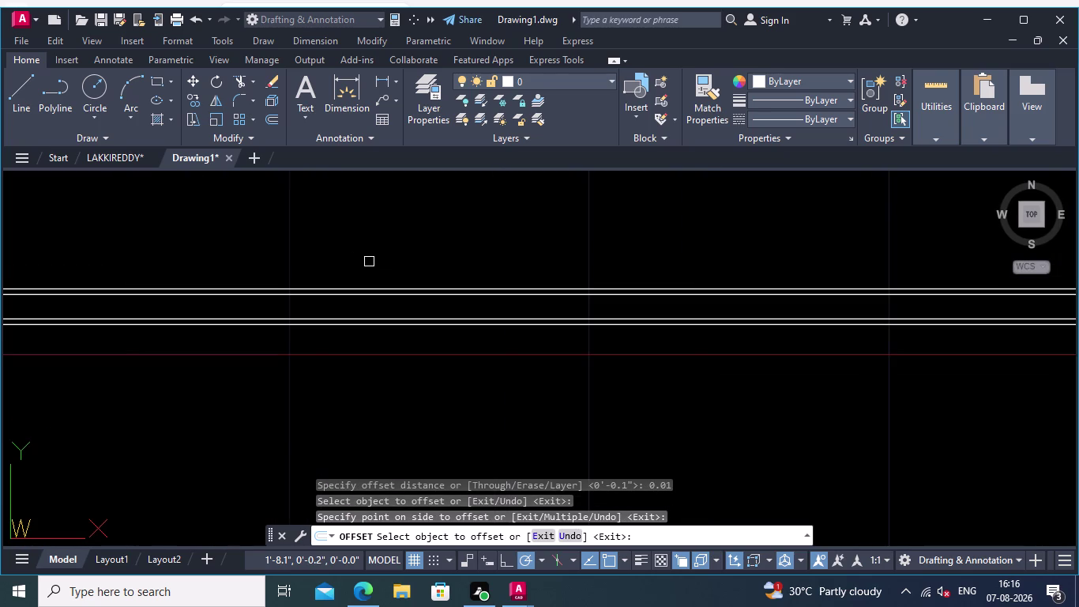
middle_drag(369, 261, 367, 265)
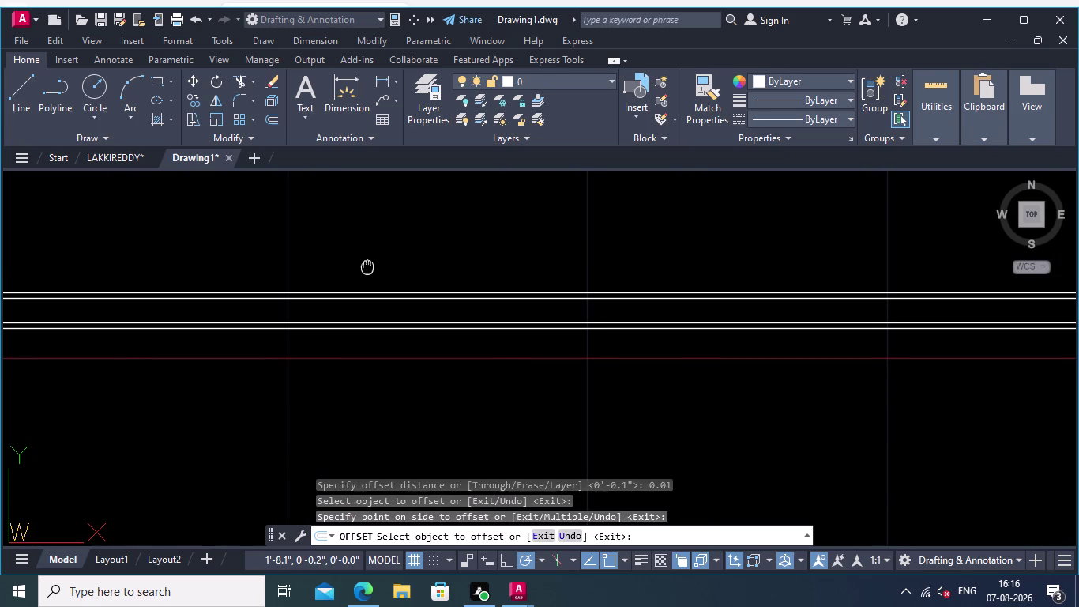
middle_drag(368, 266, 350, 270)
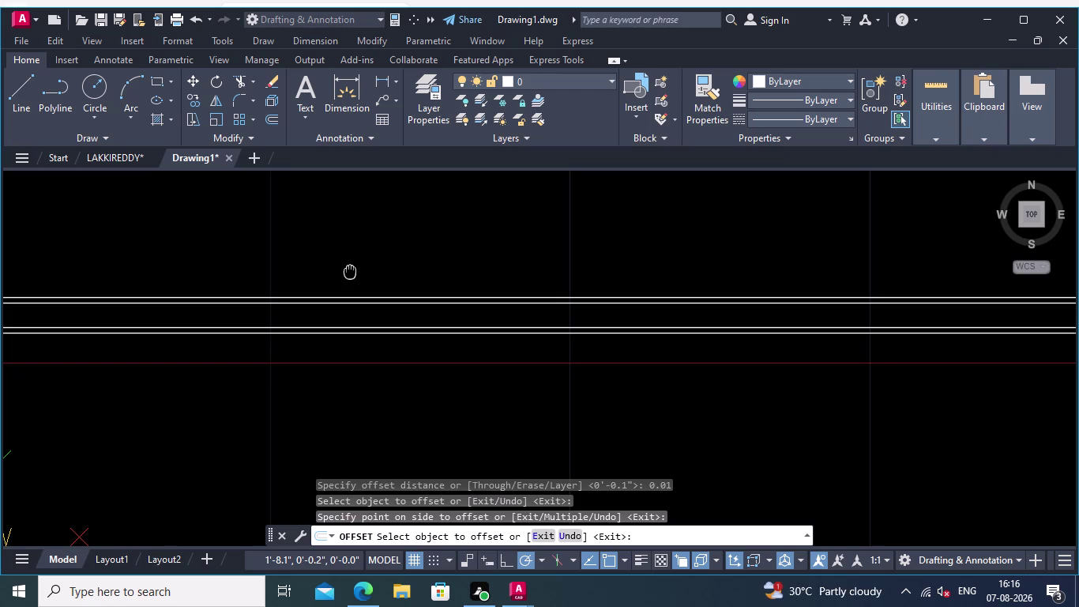
middle_drag(350, 270, 348, 270)
middle_drag(358, 271, 370, 271)
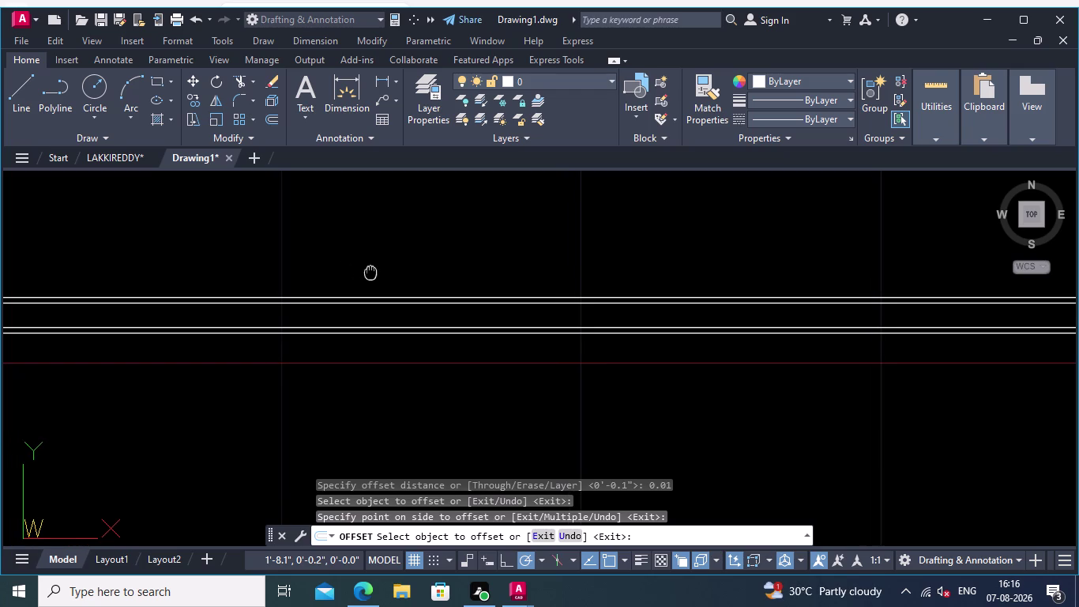
middle_drag(370, 271, 372, 271)
key(Return)
key(Return)
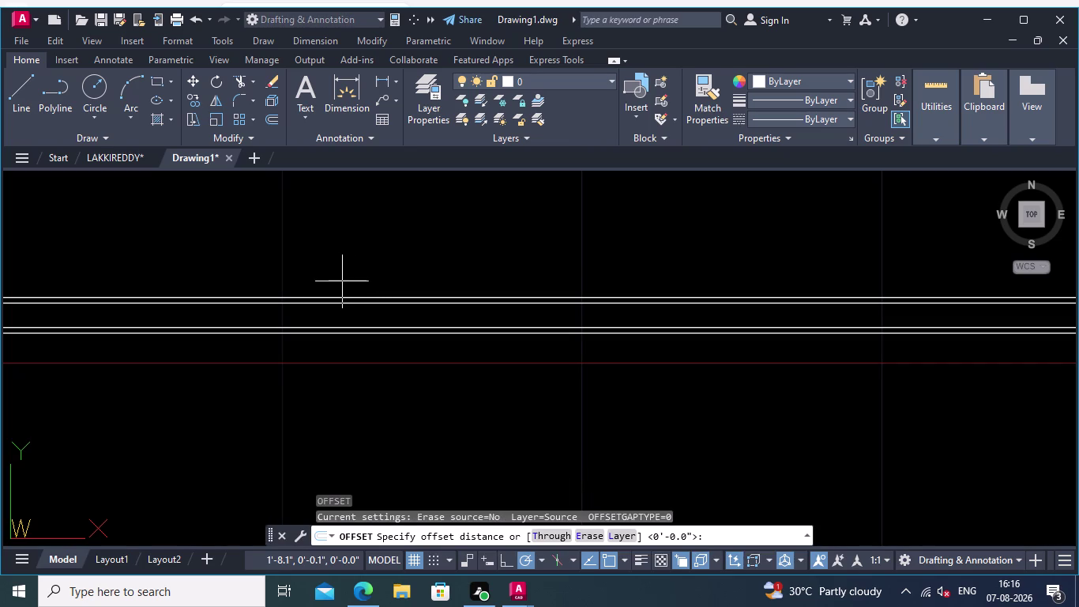
Offset the upper line 0.05 upward to create a new top line.
middle_drag(337, 289, 356, 289)
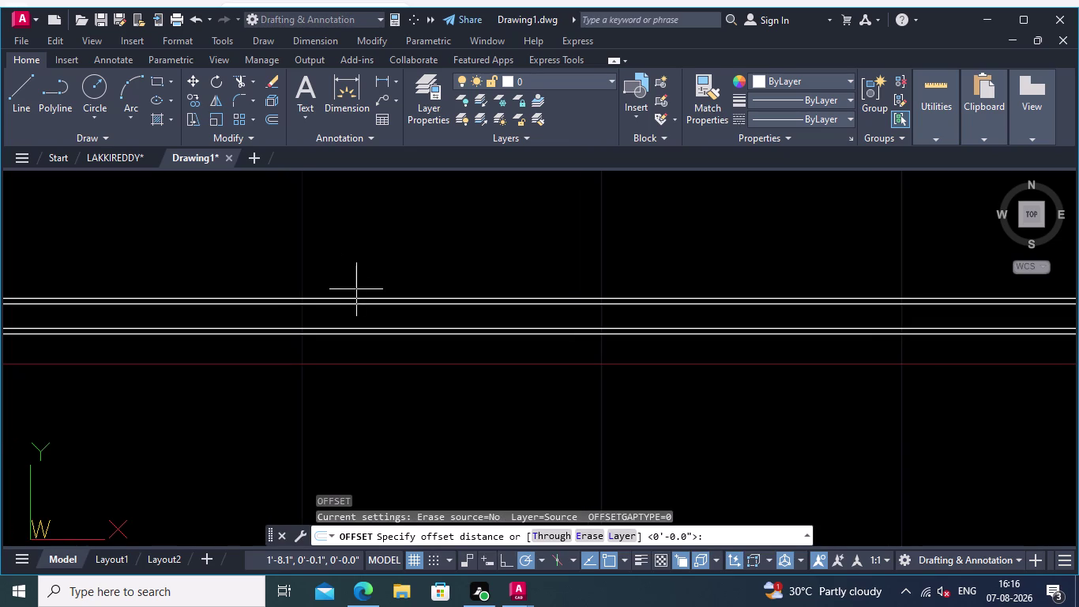
text(0.)
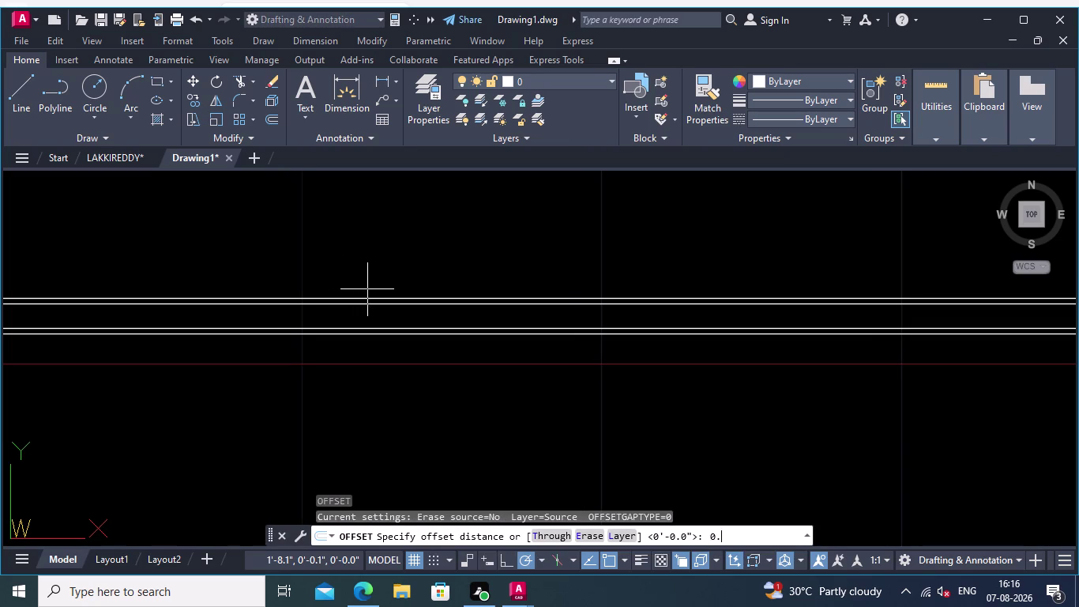
text(05)
key(Return)
scroll(up, 3)
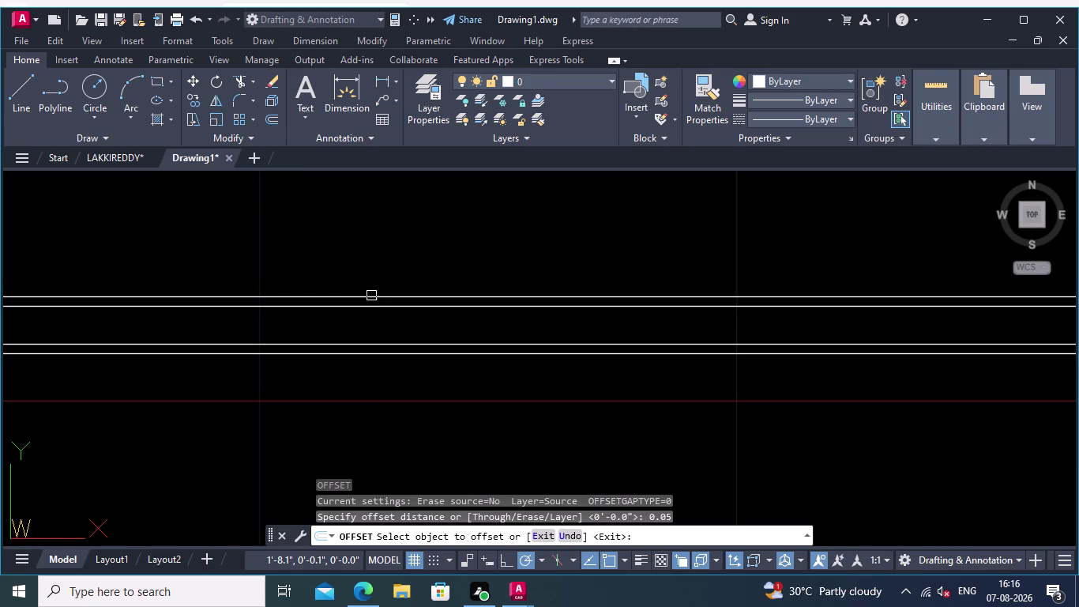
click(372, 295)
click(370, 262)
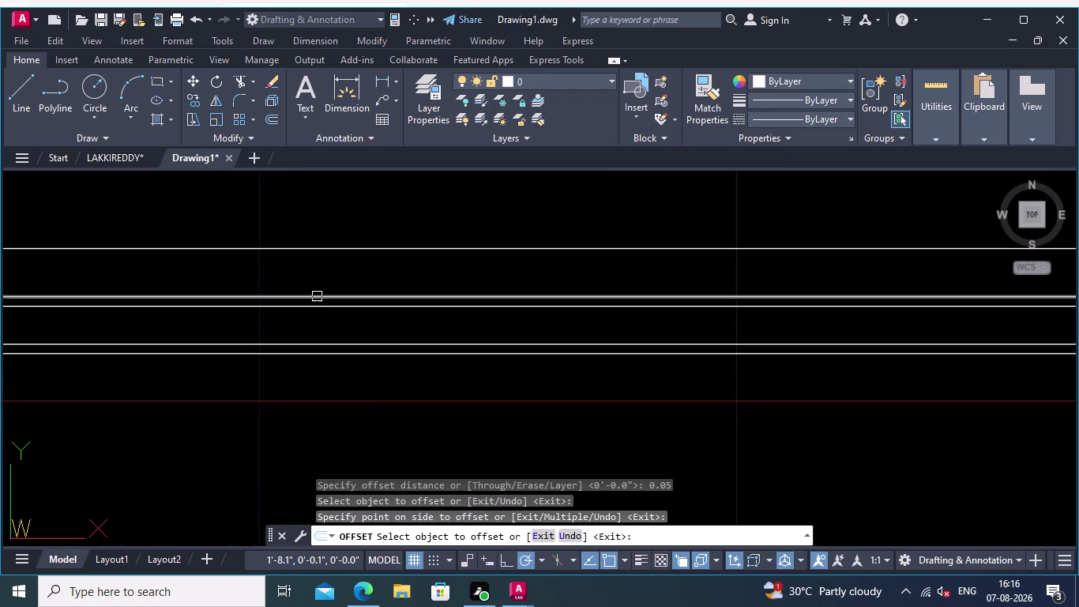
key(Return)
Offset lines by 0.01, giving the new top line its close companion.
key(Return)
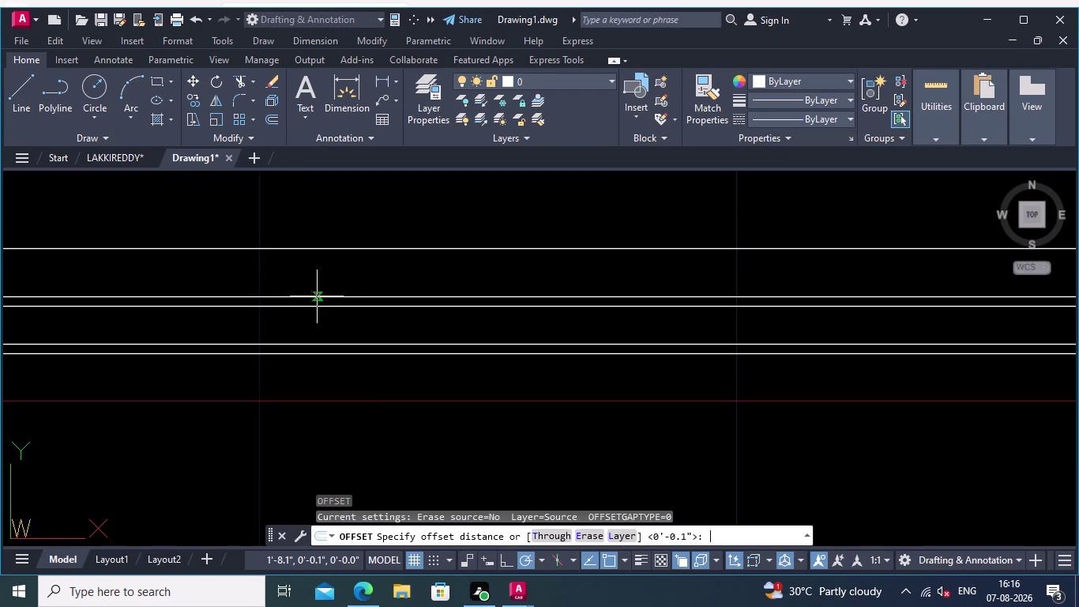
text(0.)
text(01)
key(Return)
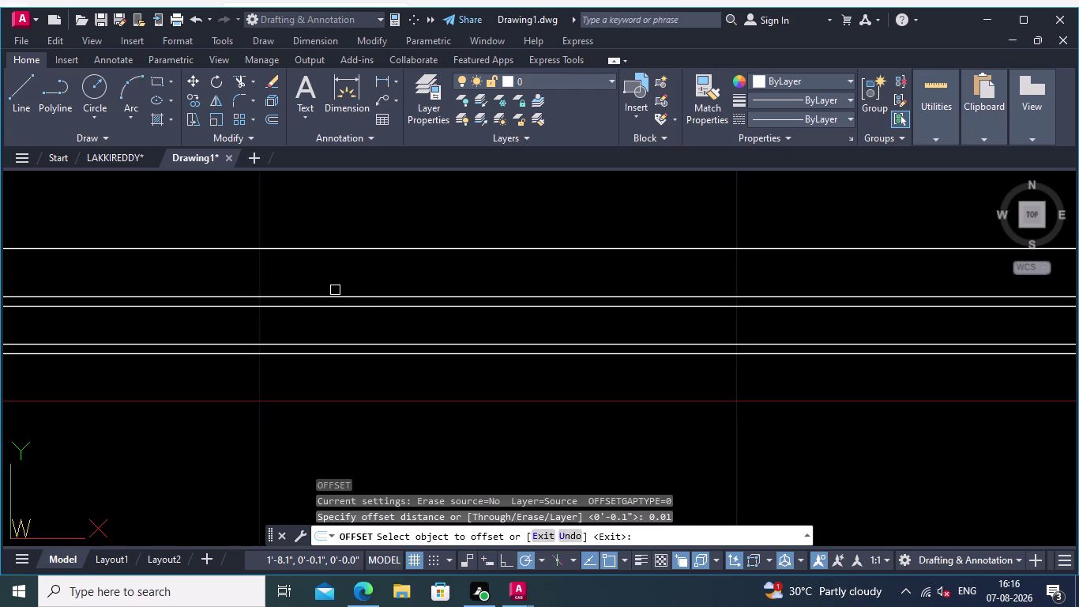
click(335, 295)
click(335, 287)
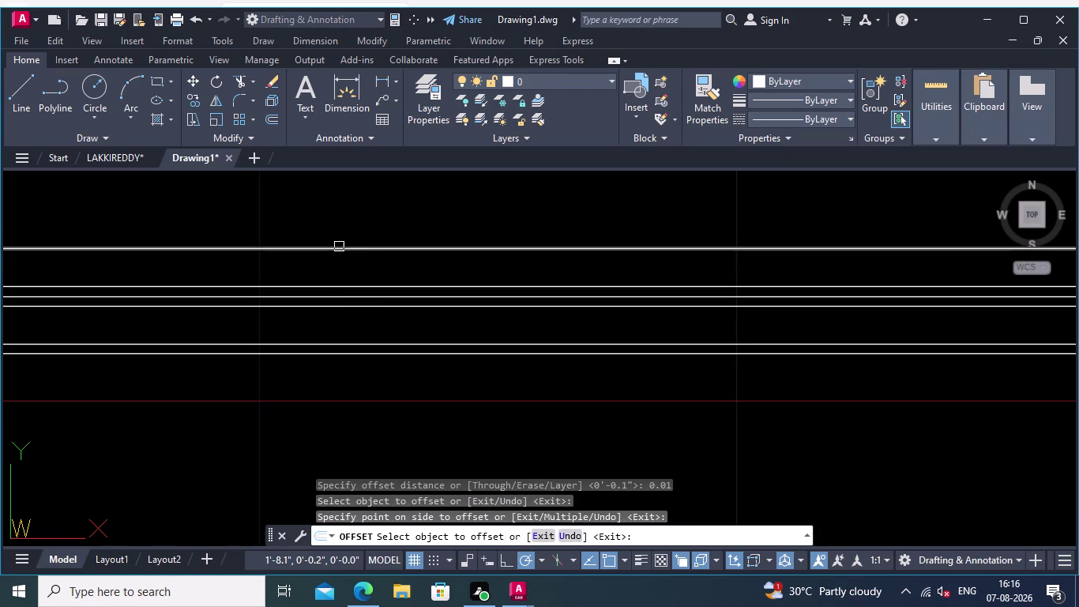
click(339, 246)
click(335, 260)
key(Return)
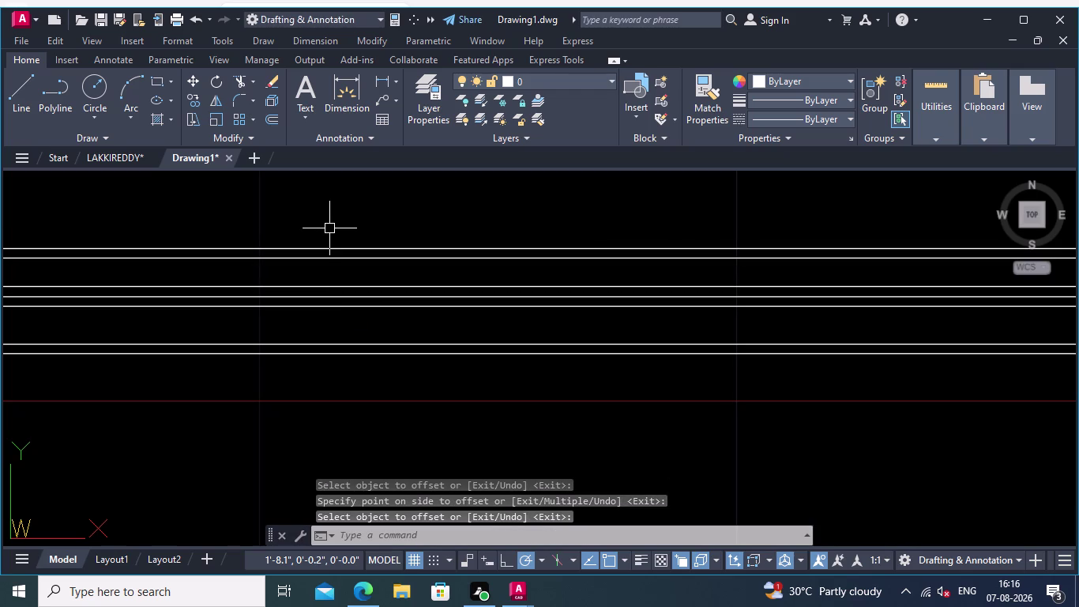
Place a vertical construction line through the left end of the horizontal line pairs.
text(xl)
key(Return)
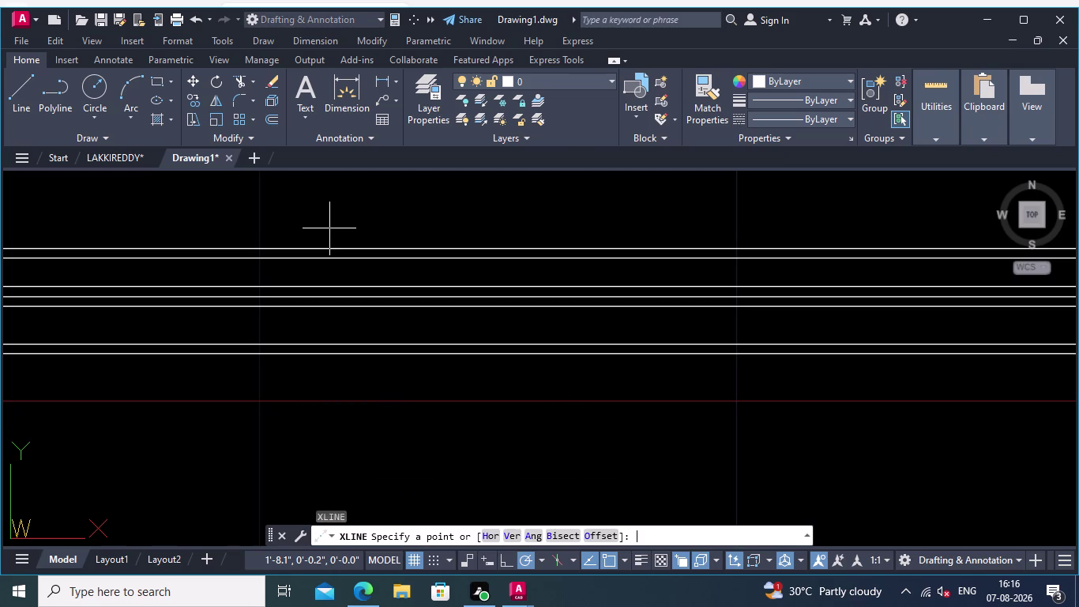
key(v)
key(Return)
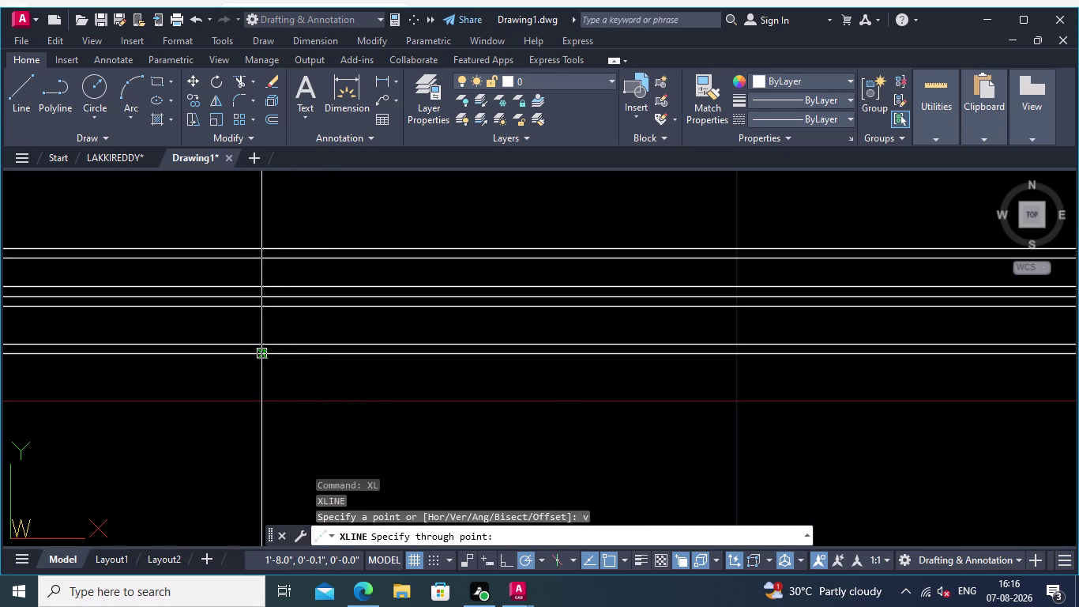
scroll(up, 3)
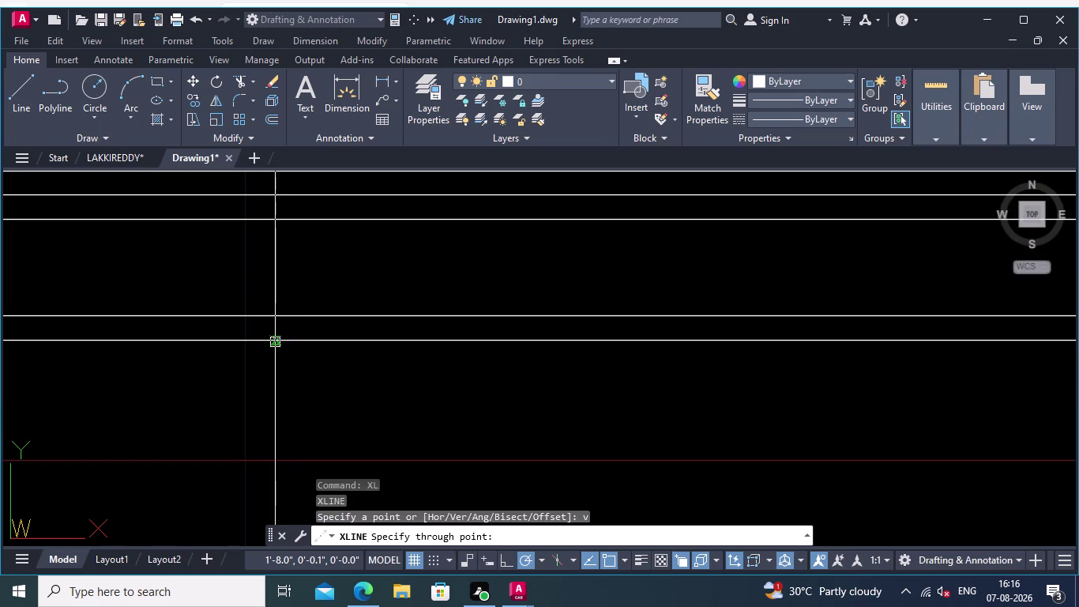
click(277, 342)
key(Return)
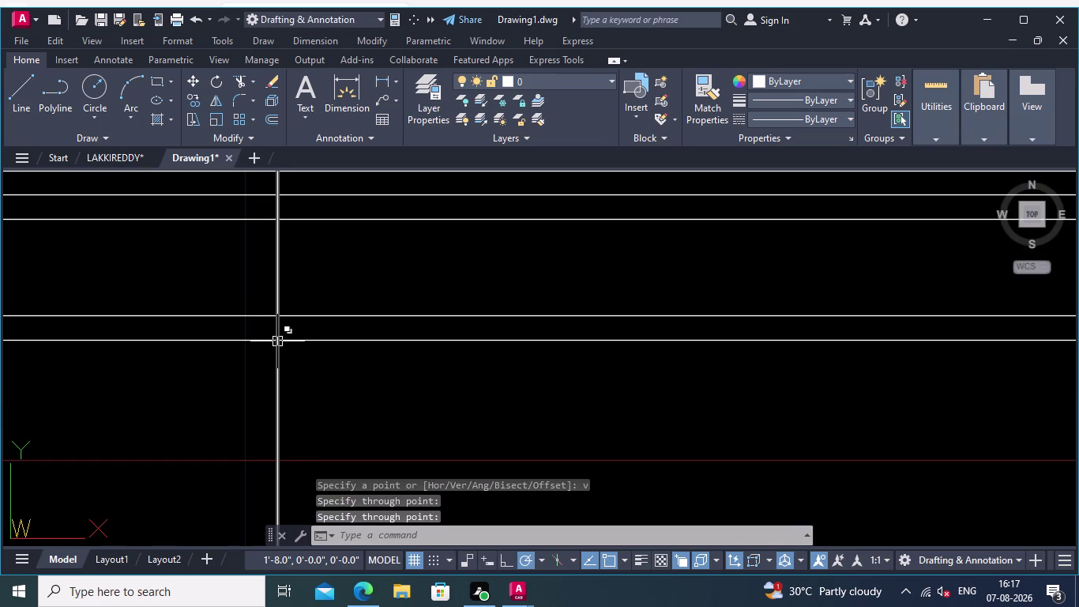
scroll(down, 3)
Trim the horizontal line pairs back to the vertical line using a fence across their left ends.
click(235, 73)
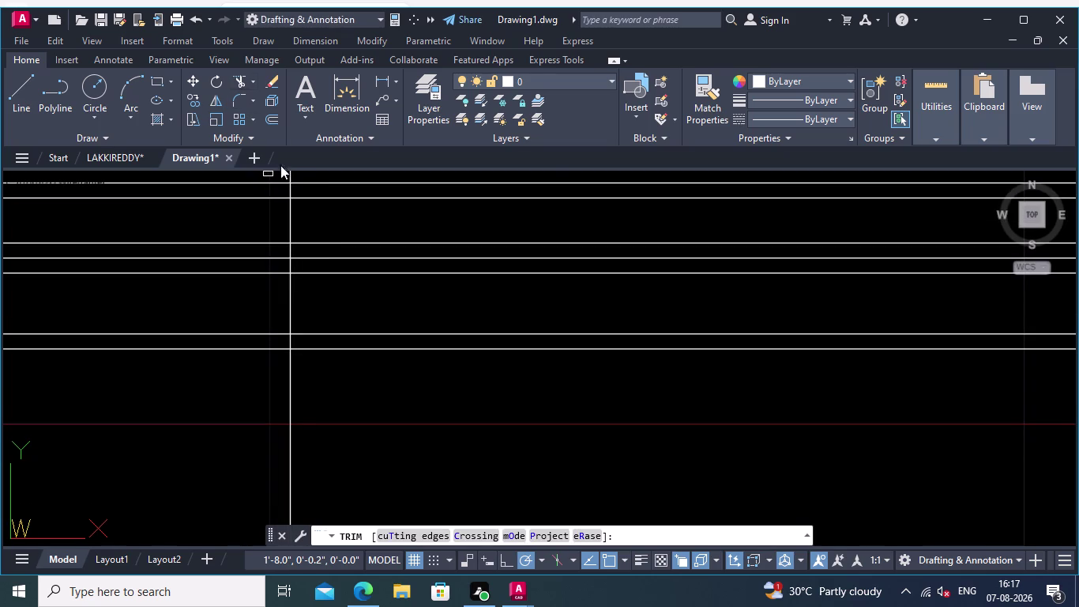
scroll(down, 3)
middle_drag(246, 402, 256, 411)
click(240, 285)
click(220, 423)
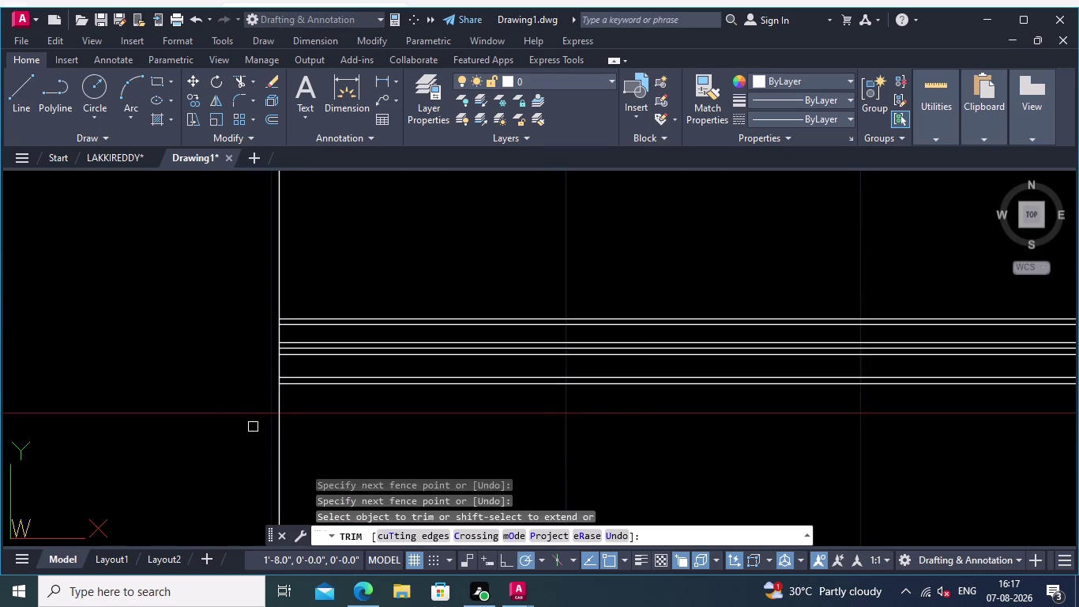
click(252, 427)
click(300, 434)
middle_drag(290, 434, 246, 435)
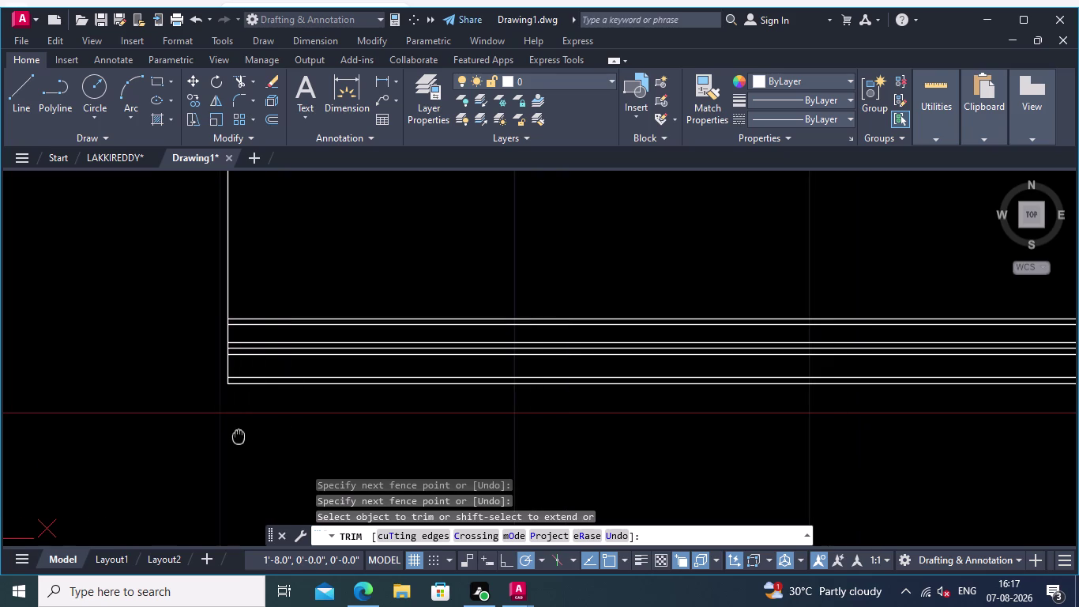
middle_drag(246, 434, 271, 430)
scroll(up, 3)
key(Return)
middle_drag(215, 390, 235, 394)
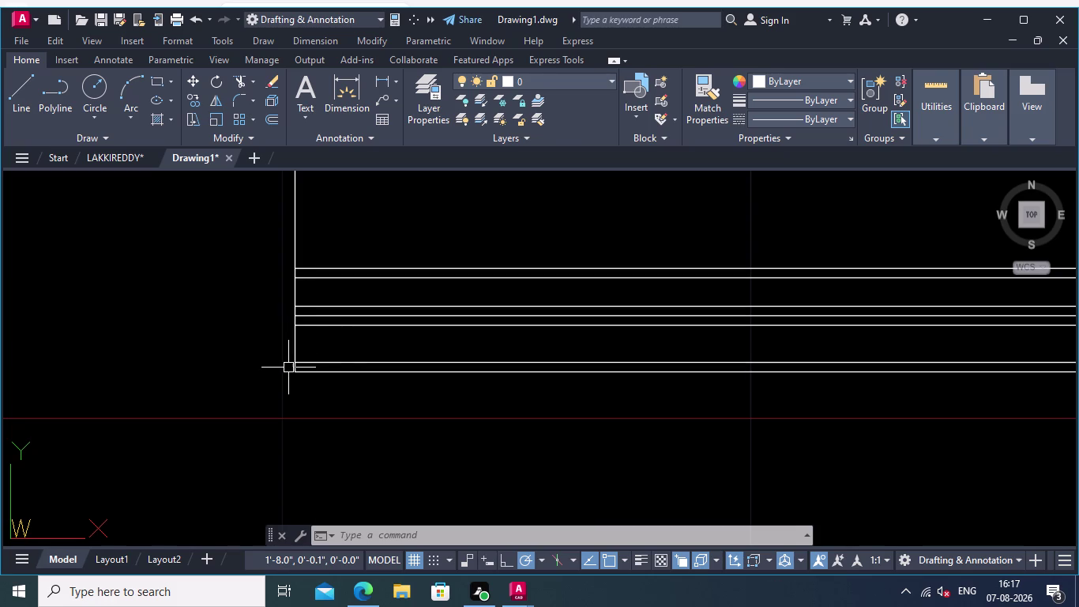
scroll(up, 3)
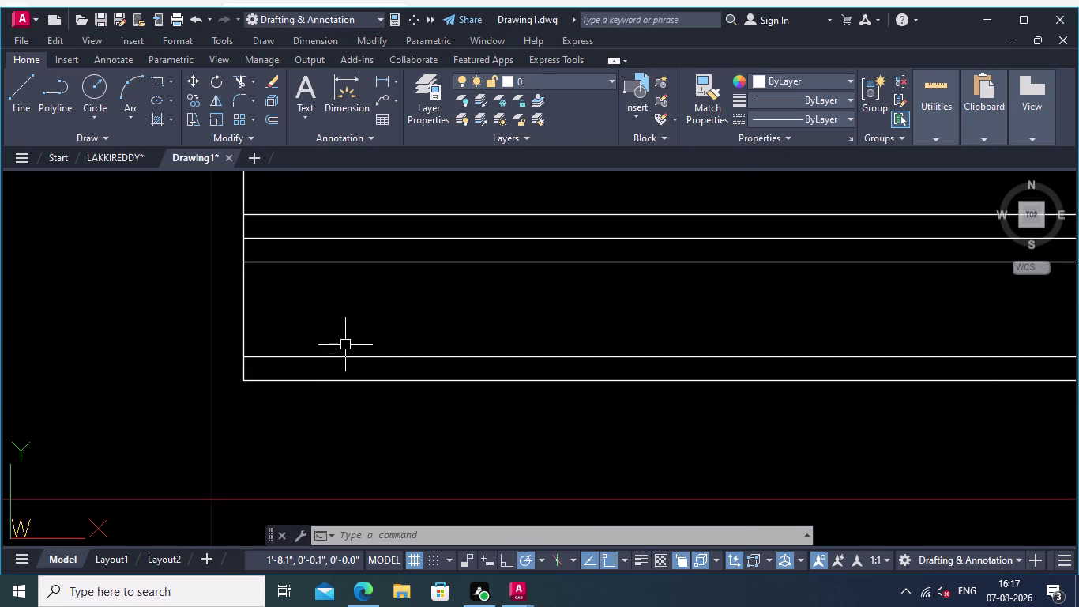
scroll(down, 3)
scroll(down, 3)
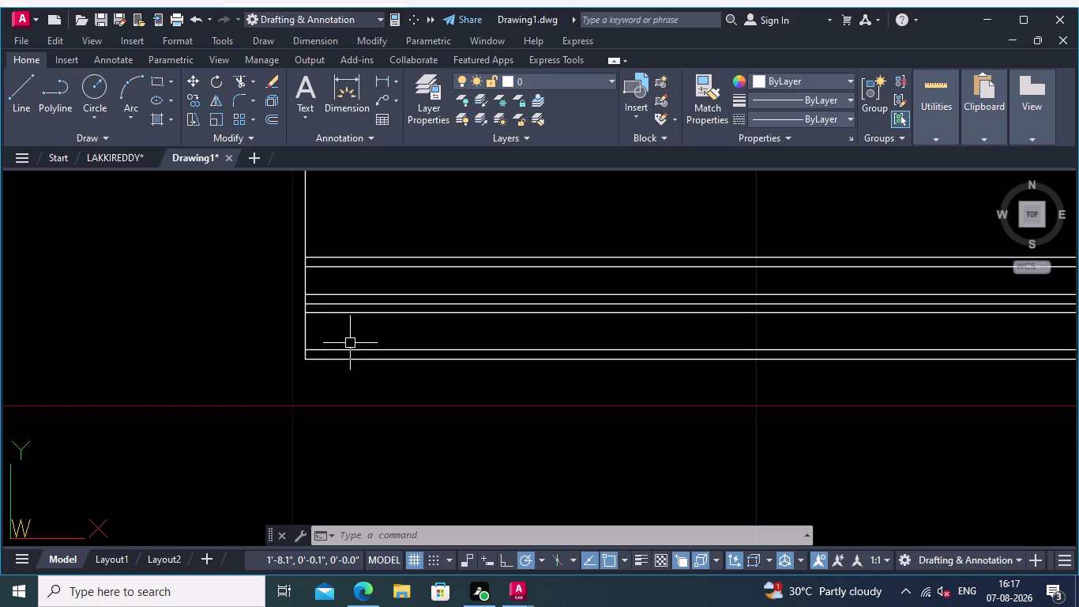
middle_drag(361, 331, 329, 329)
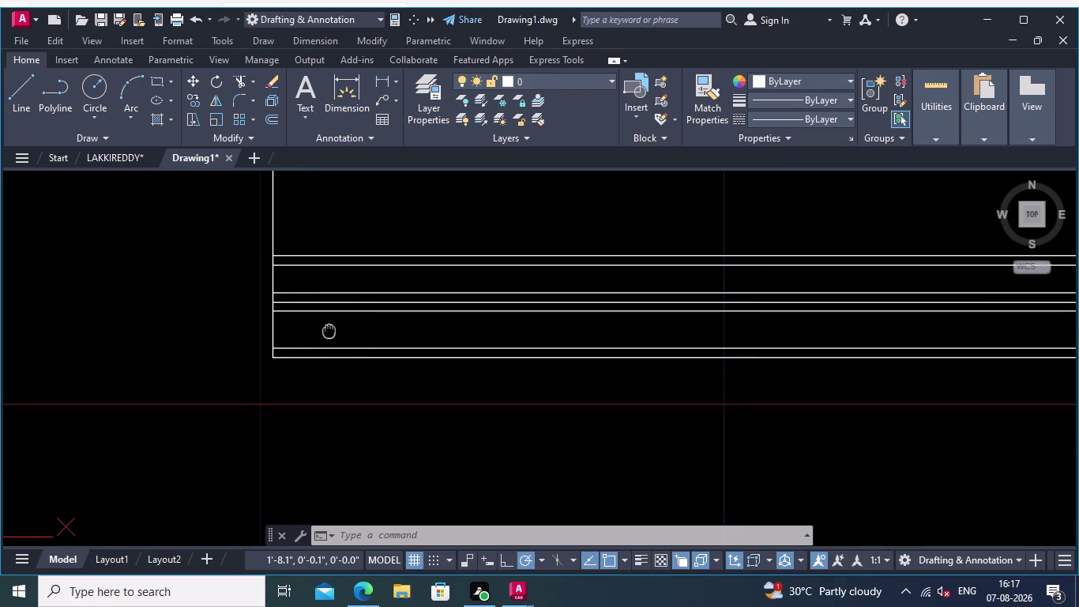
middle_drag(329, 330, 303, 327)
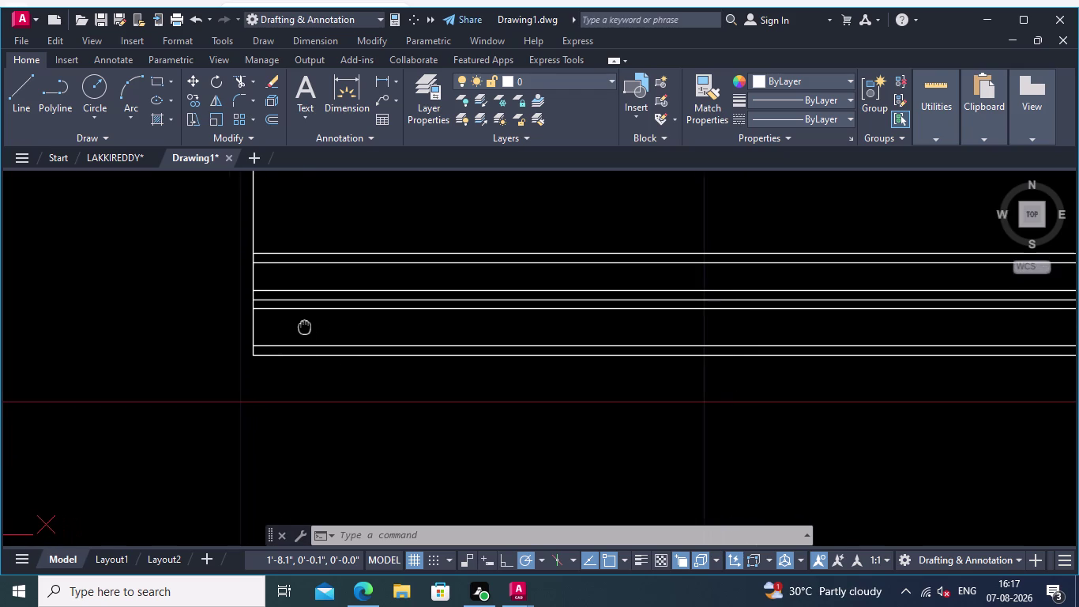
middle_drag(303, 327, 296, 329)
scroll(down, 3)
scroll(up, 3)
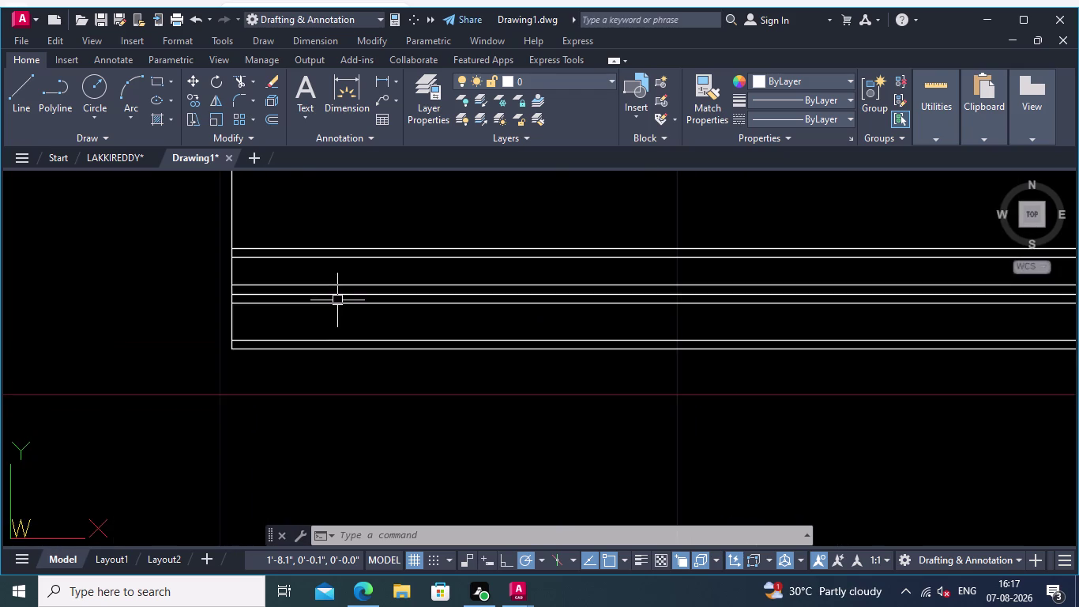
scroll(up, 3)
Trim away the inner horizontal lines with a fence, leaving the vertical edge and lower line.
click(245, 80)
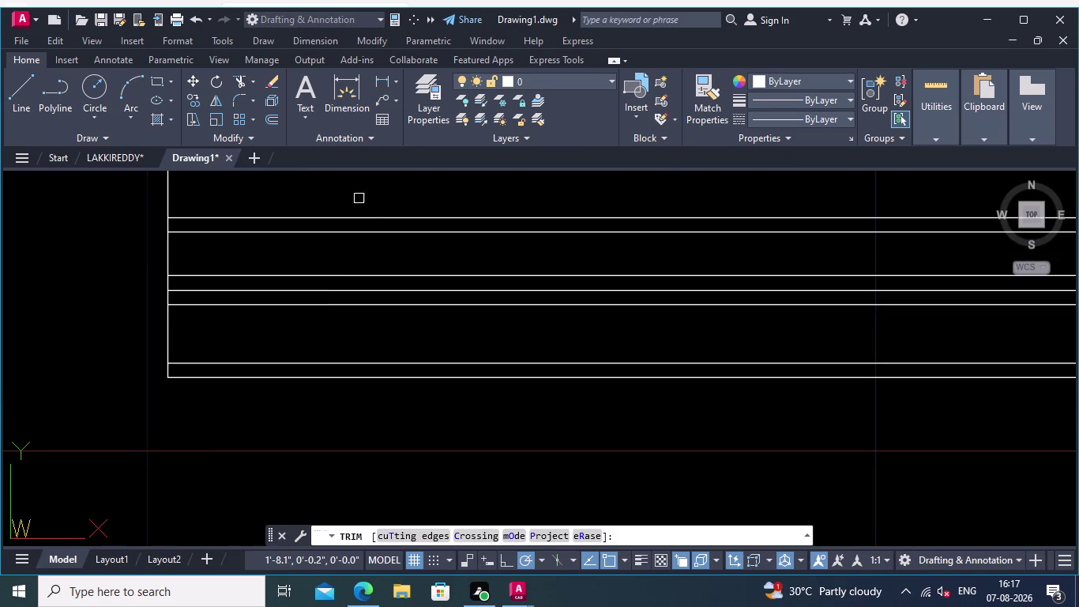
click(358, 197)
click(368, 364)
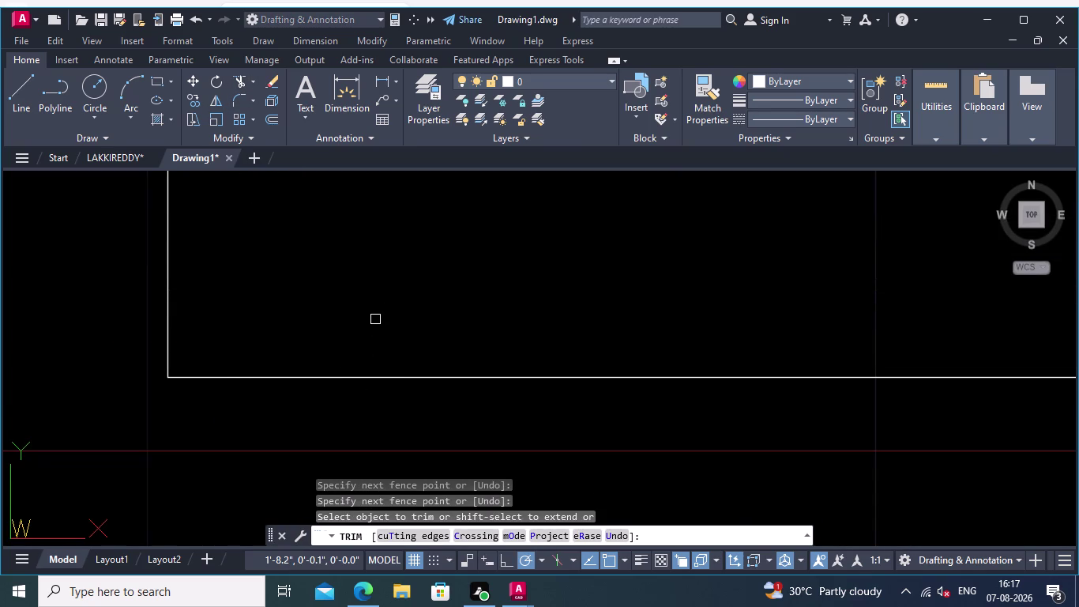
middle_drag(374, 332, 371, 359)
middle_click(371, 359)
scroll(down, 3)
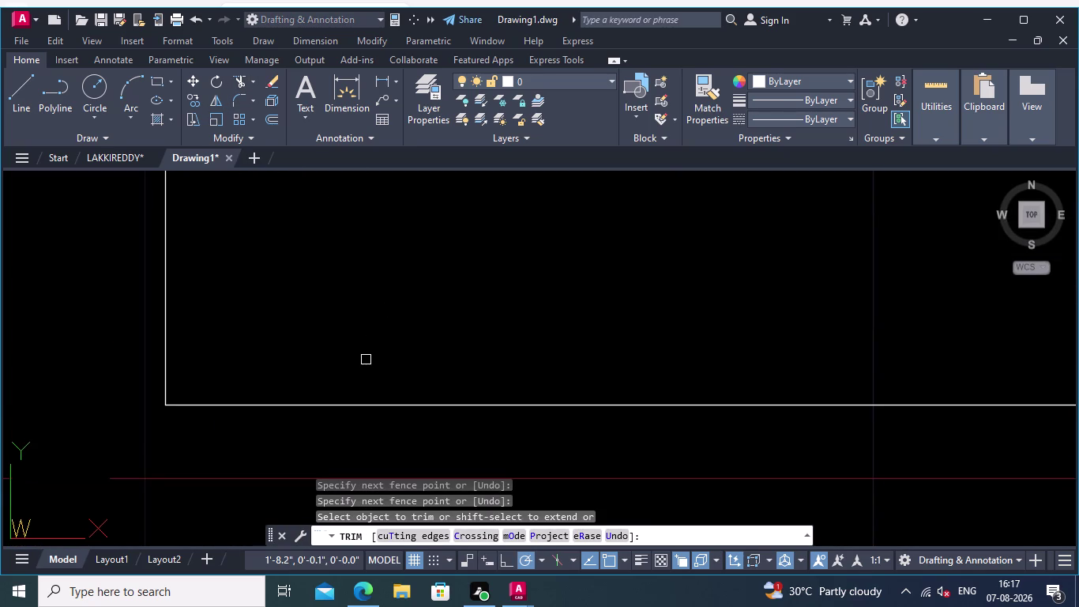
key(Return)
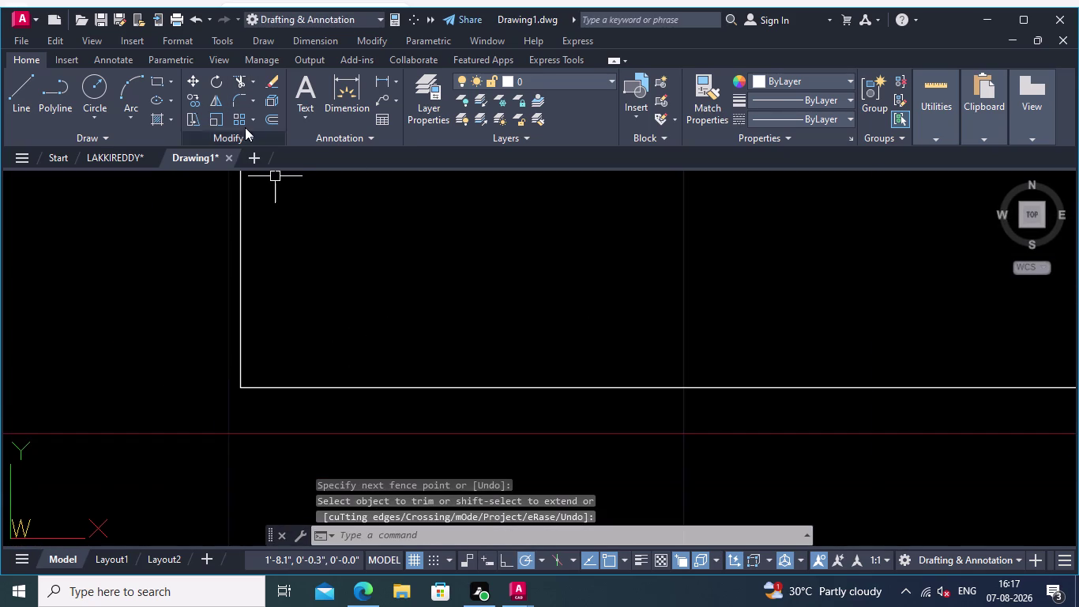
Start the Line command and frame the L-shaped corner.
click(17, 86)
middle_drag(449, 354, 415, 298)
middle_drag(390, 341, 448, 343)
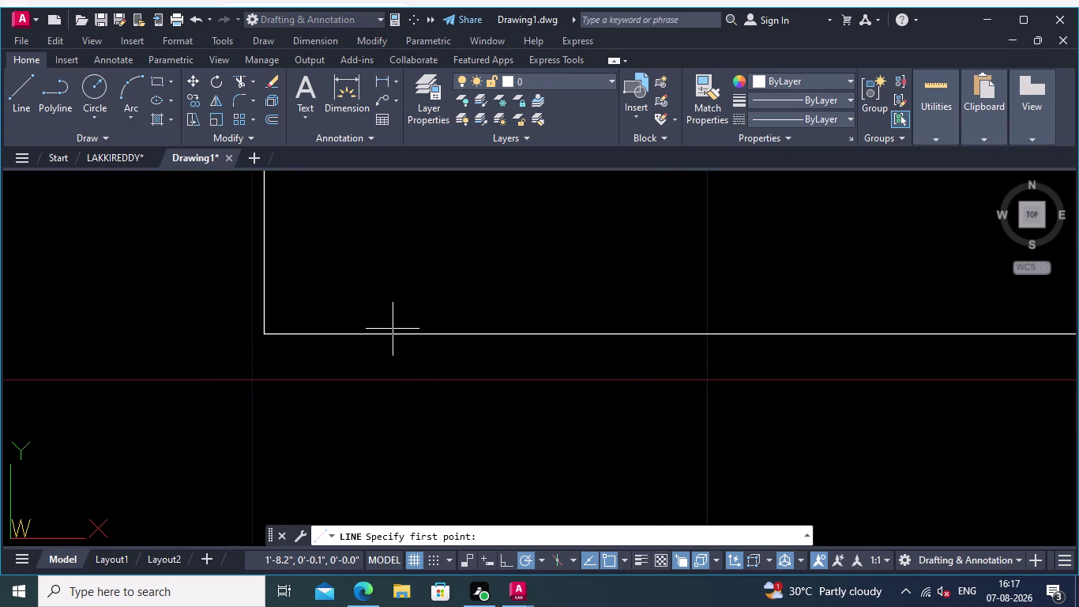
Draw a 0.40-long orthogonal line starting at the corner of the L.
middle_drag(372, 322, 428, 325)
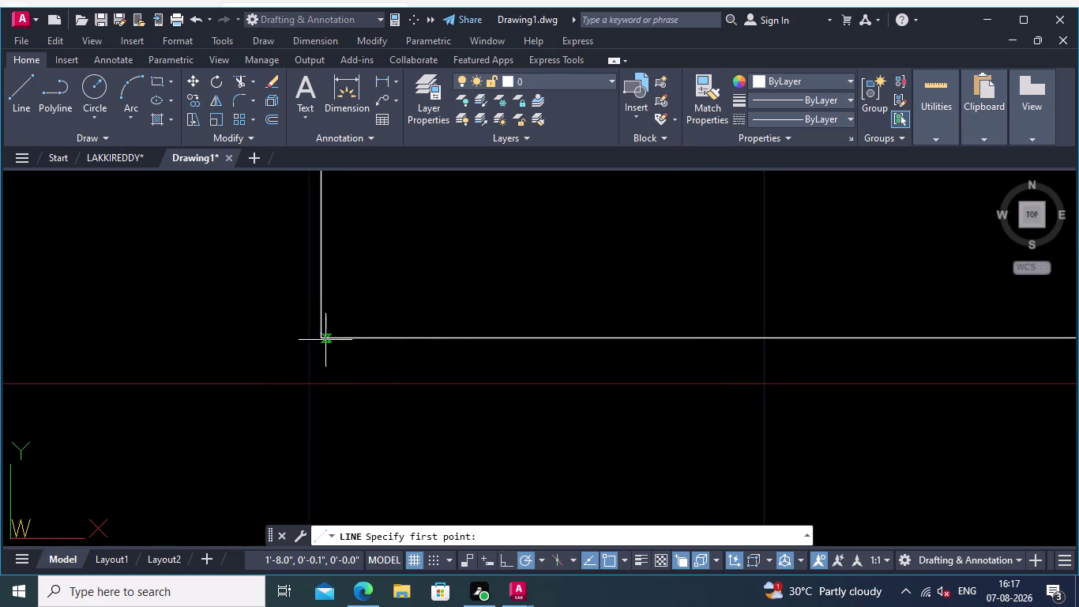
click(320, 339)
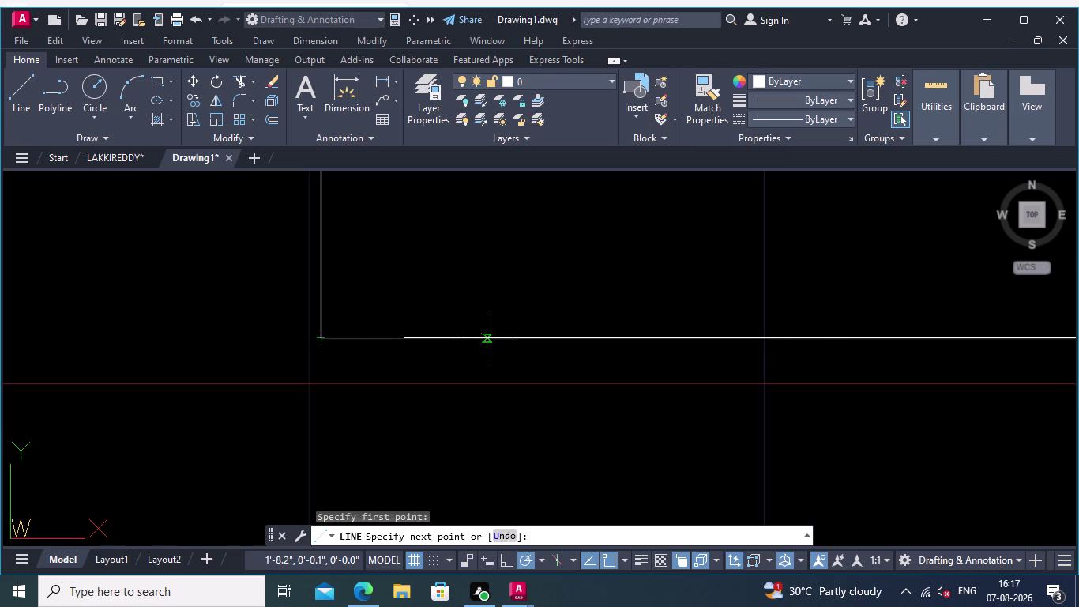
click(505, 561)
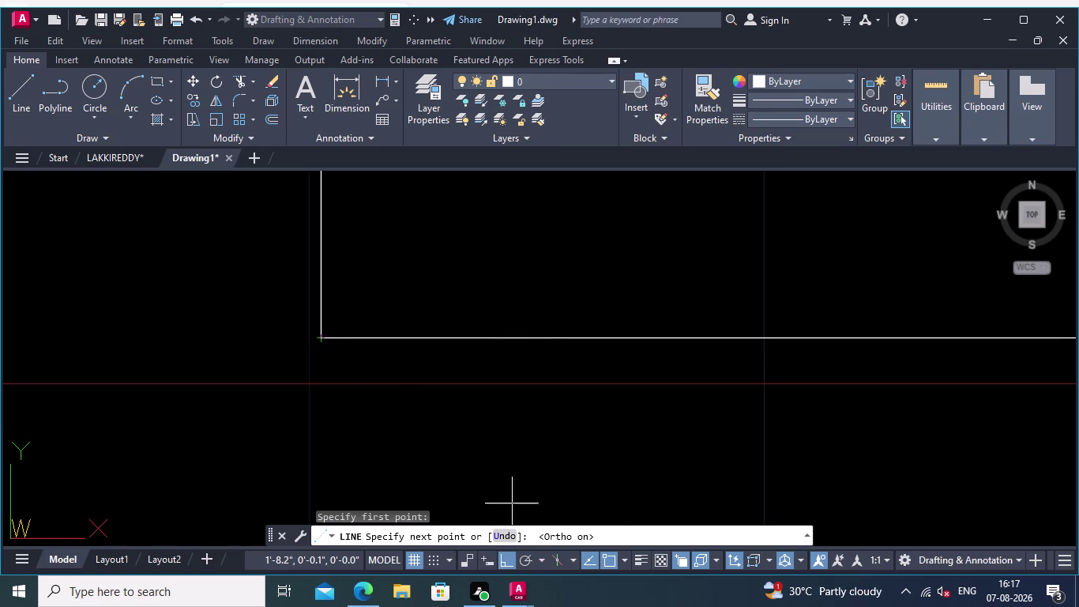
text(0)
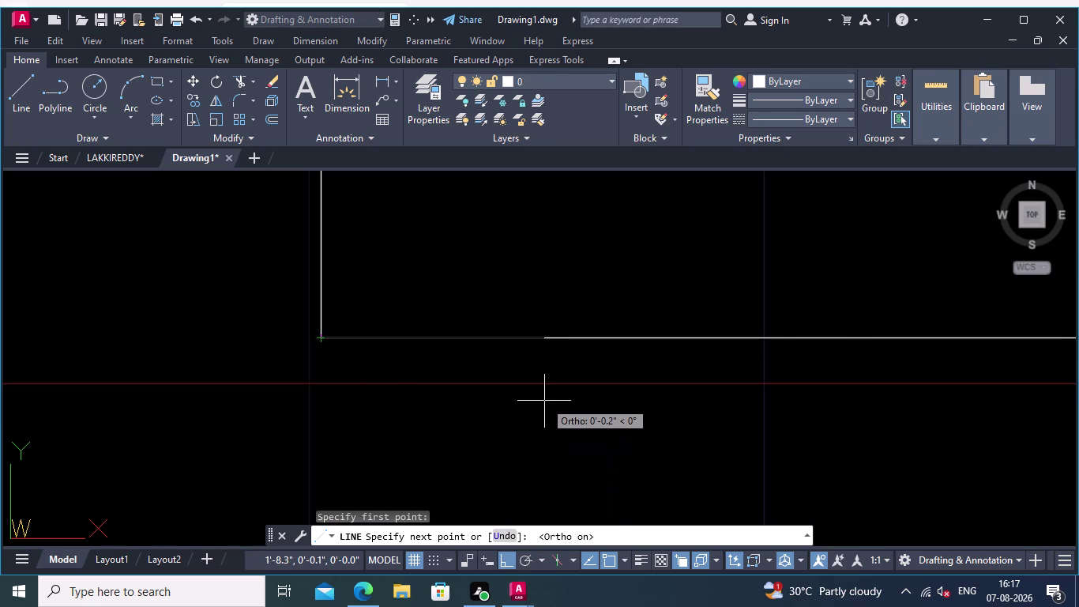
text(.40)
key(Return)
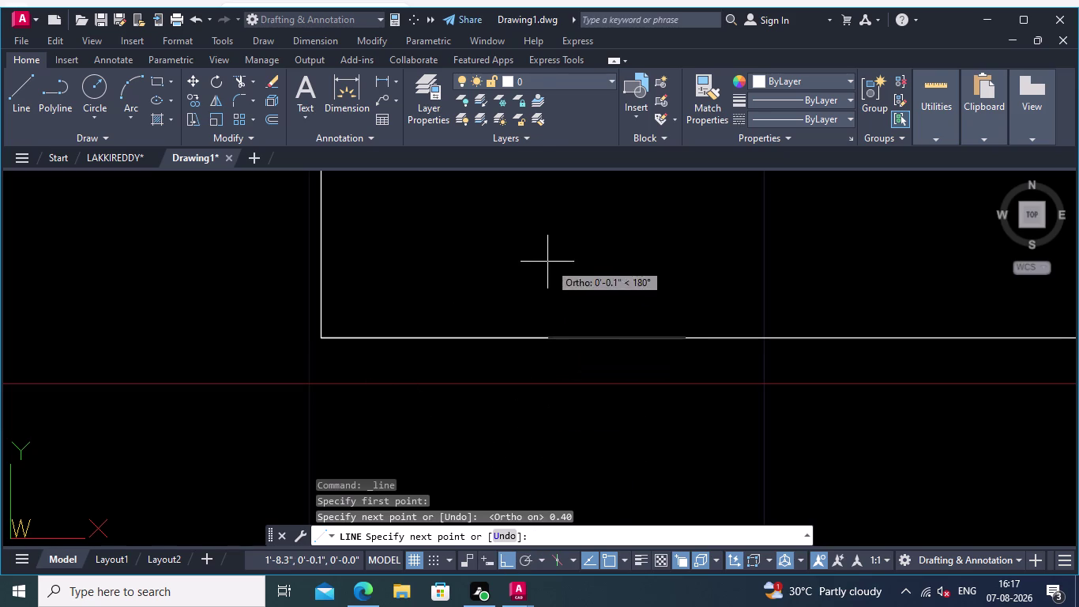
key(Return)
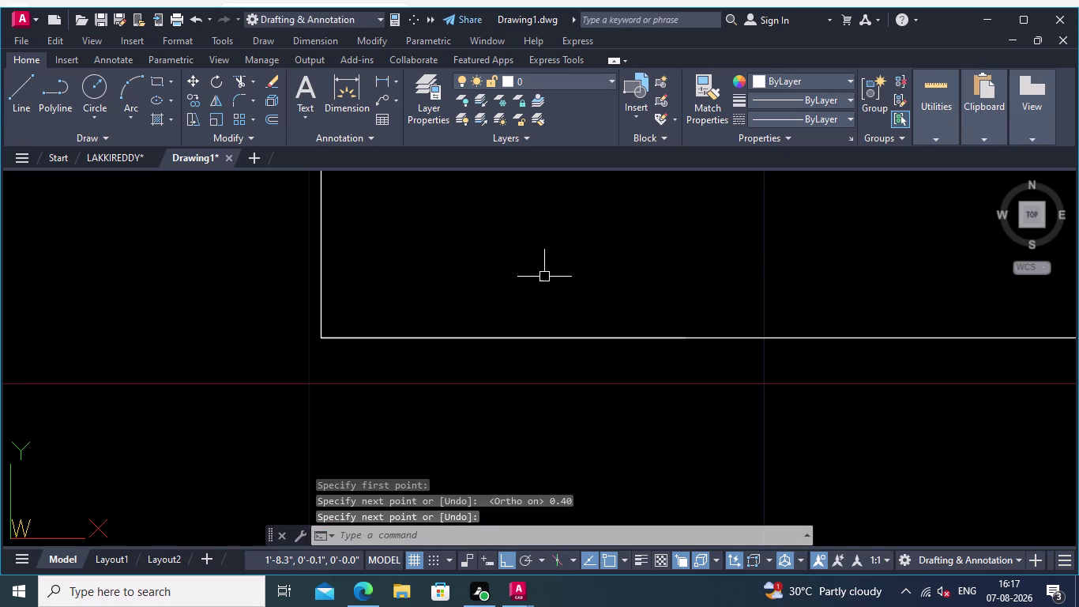
Draw a second 0.40-long line along the horizontal line and recenter the corner.
click(20, 80)
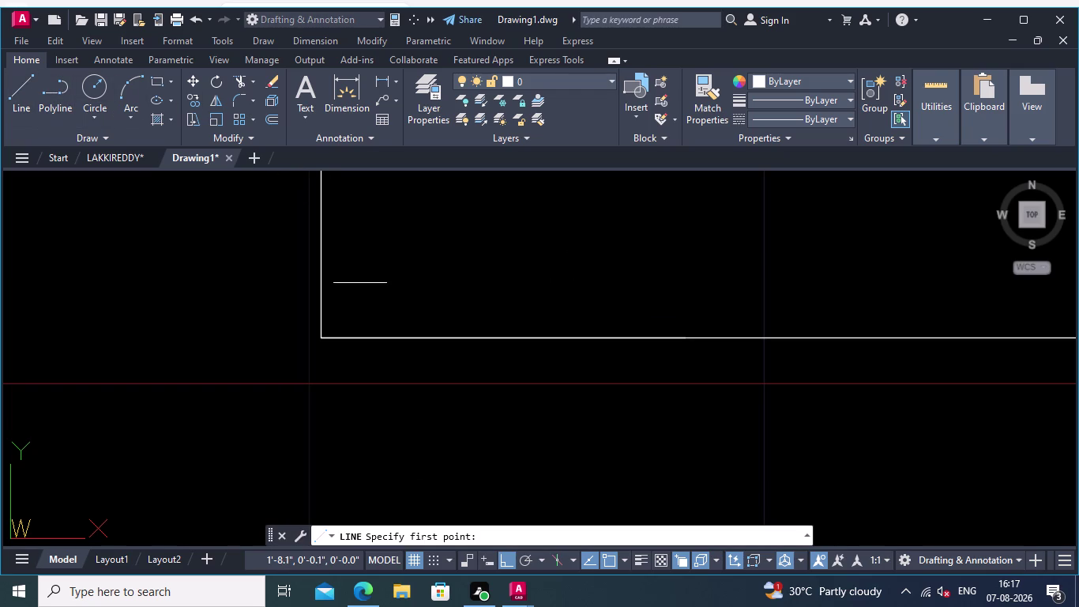
click(323, 337)
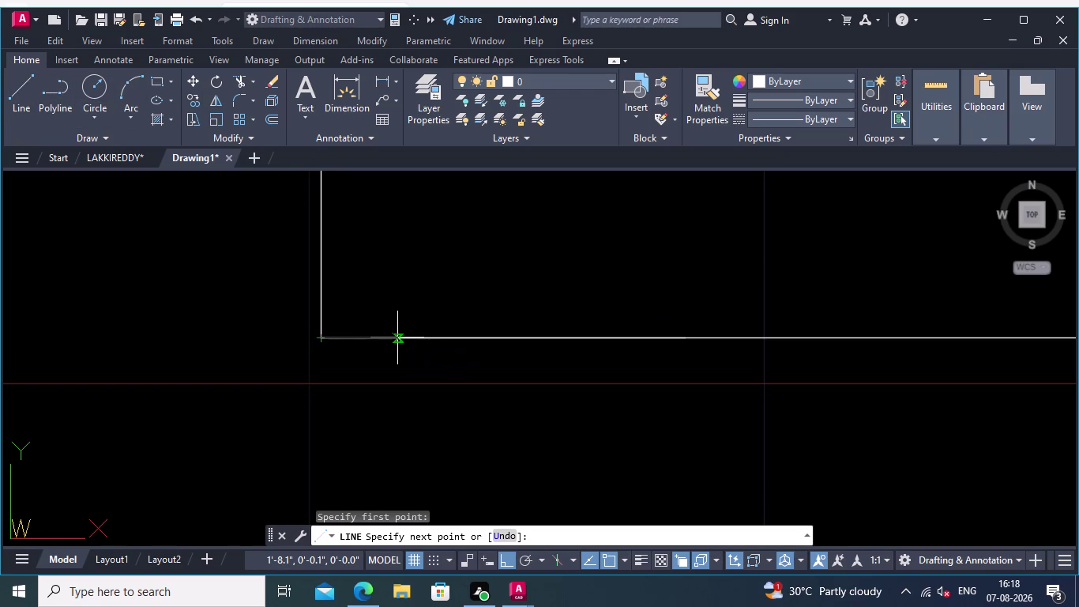
text(0.40)
key(Return)
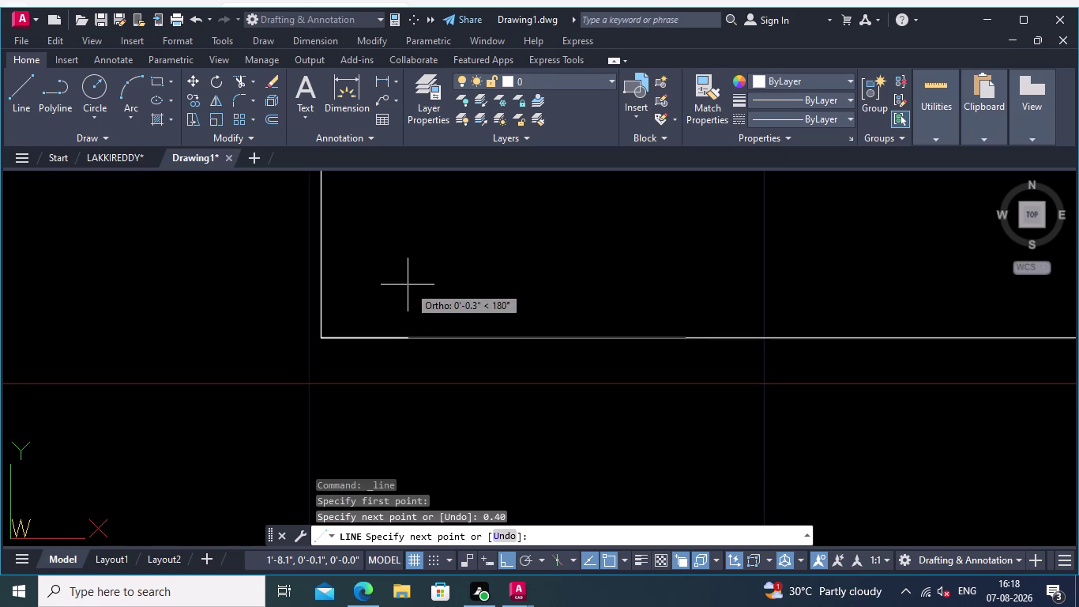
key(Return)
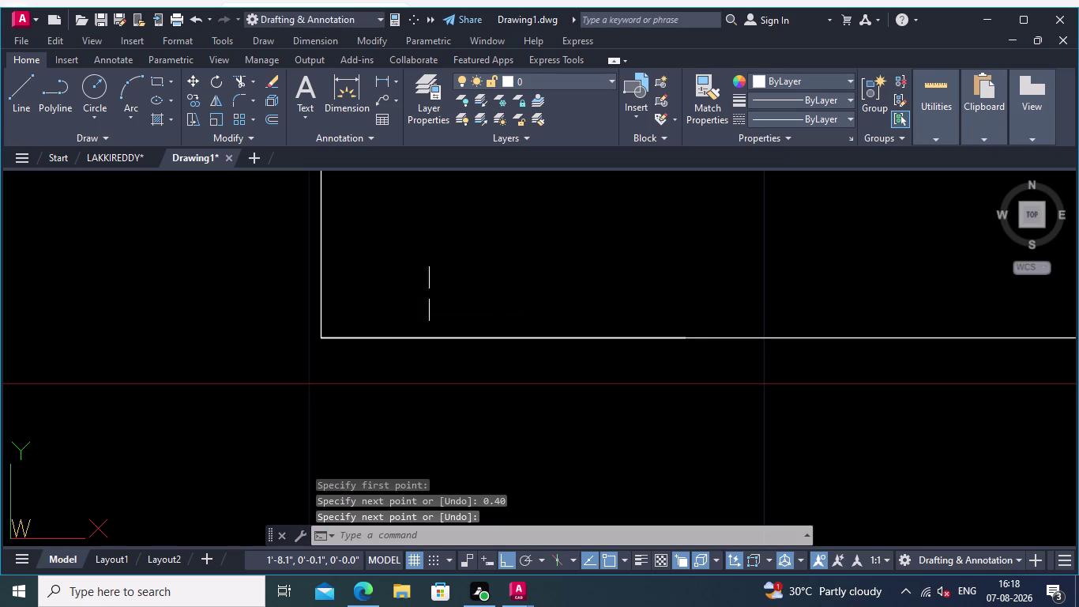
middle_drag(450, 293, 525, 310)
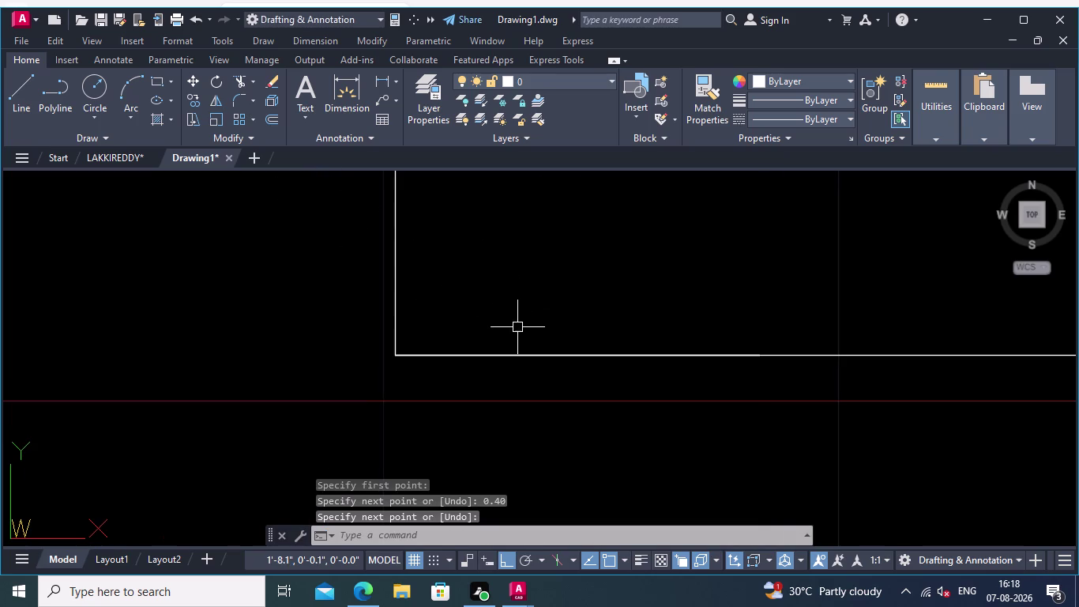
middle_drag(525, 327, 398, 292)
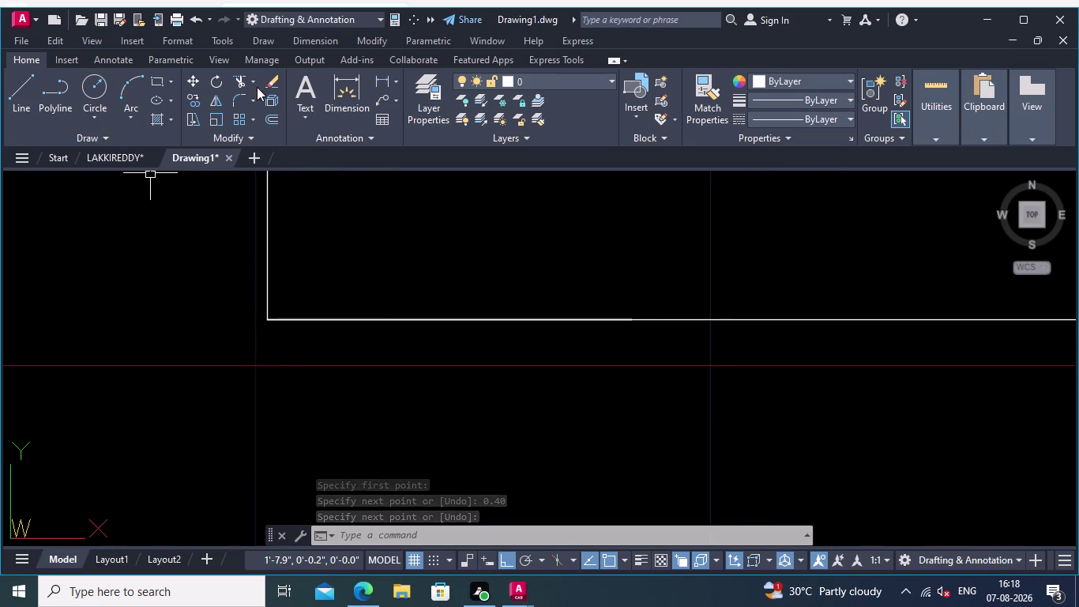
Trim the long horizontal line with a fence.
click(239, 78)
click(442, 283)
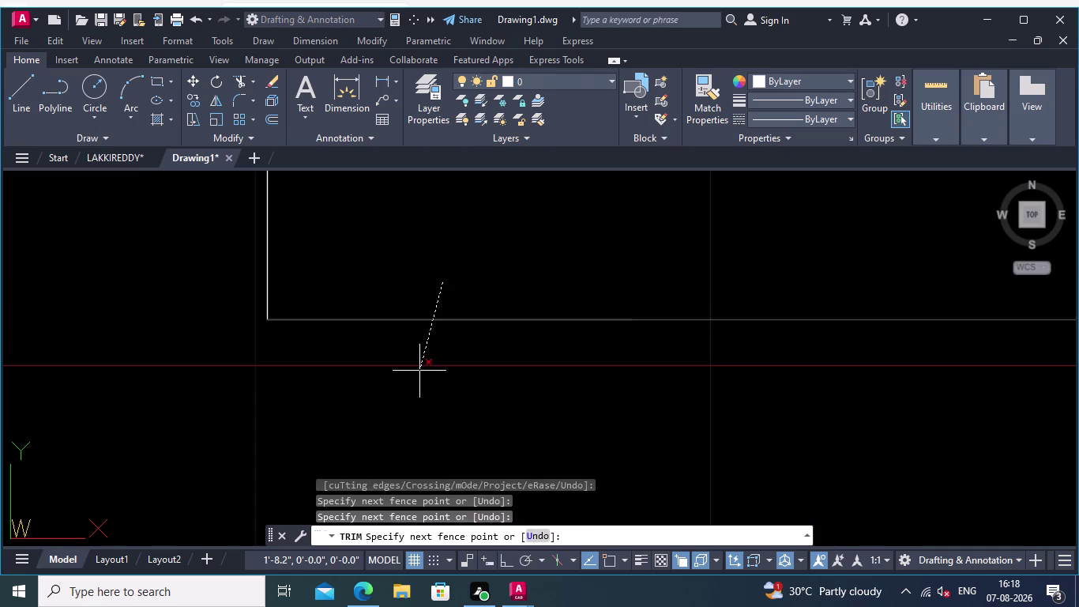
click(420, 371)
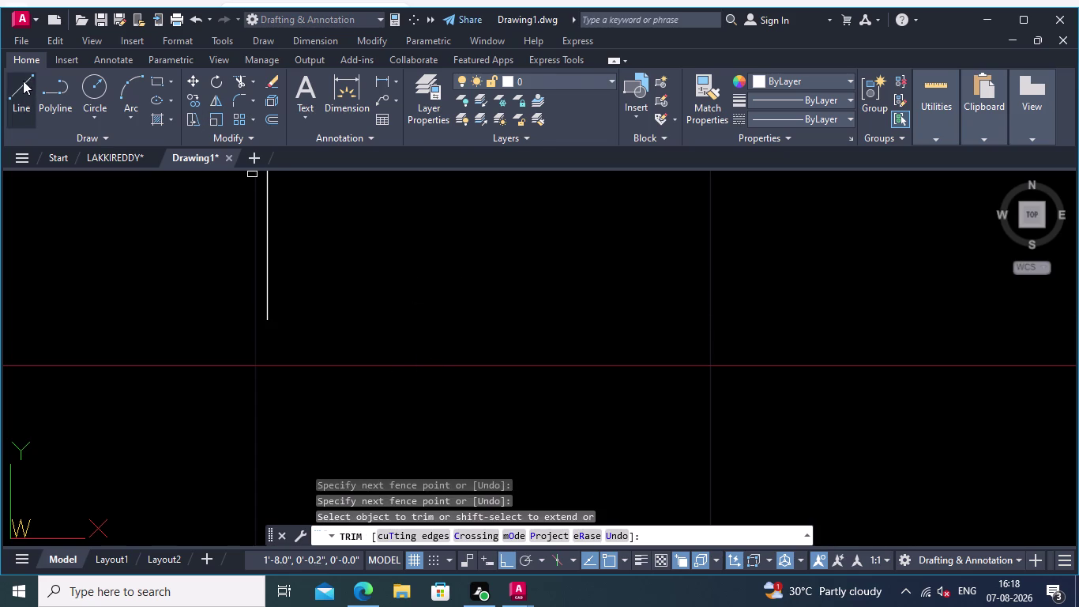
Draw a 0.40-long line running right from the corner.
click(23, 81)
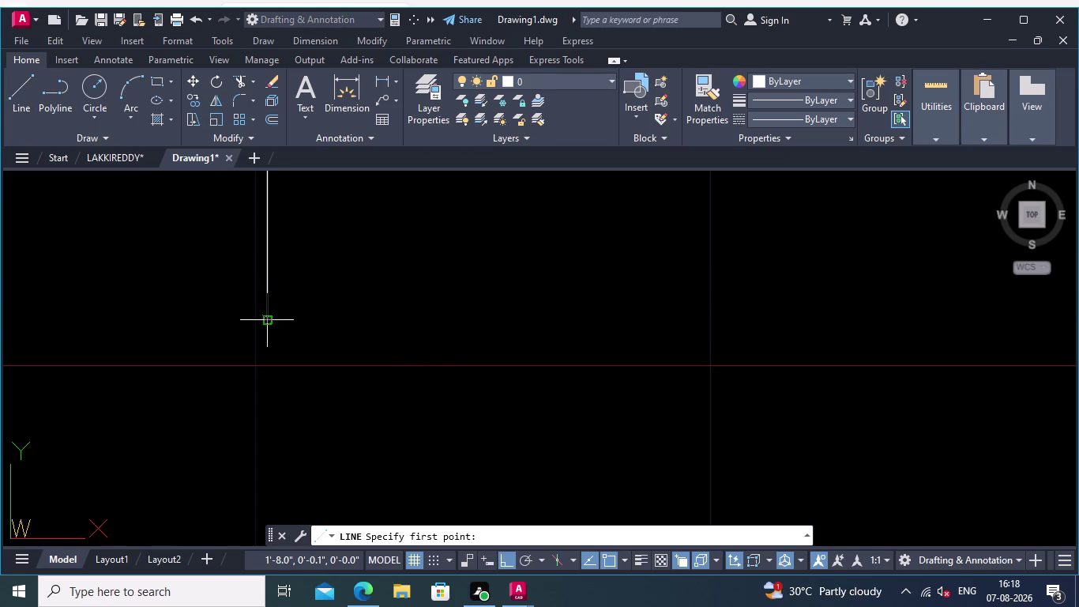
click(272, 319)
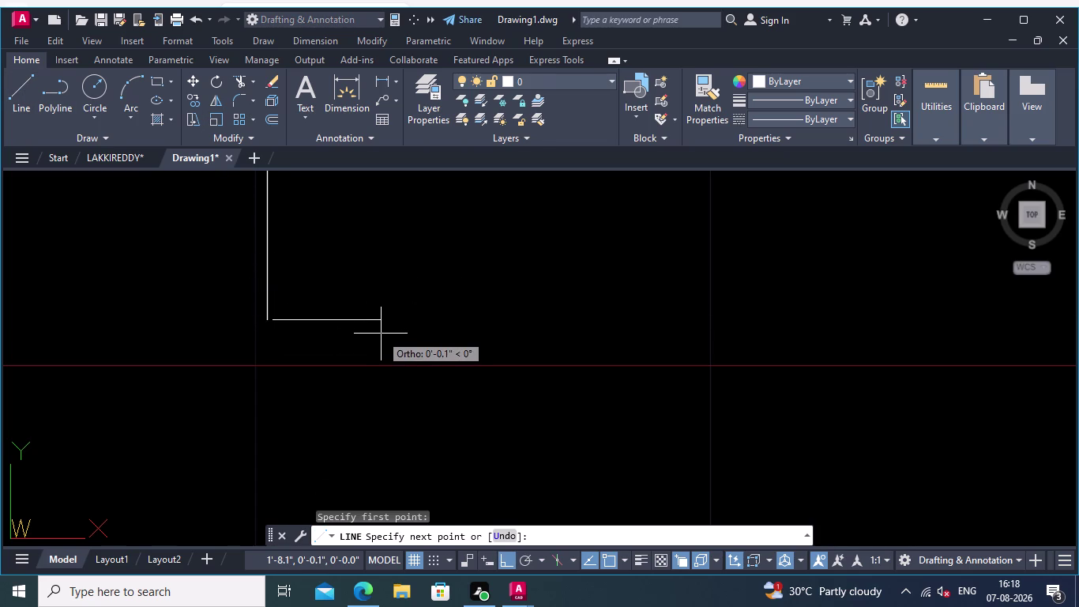
text(0.)
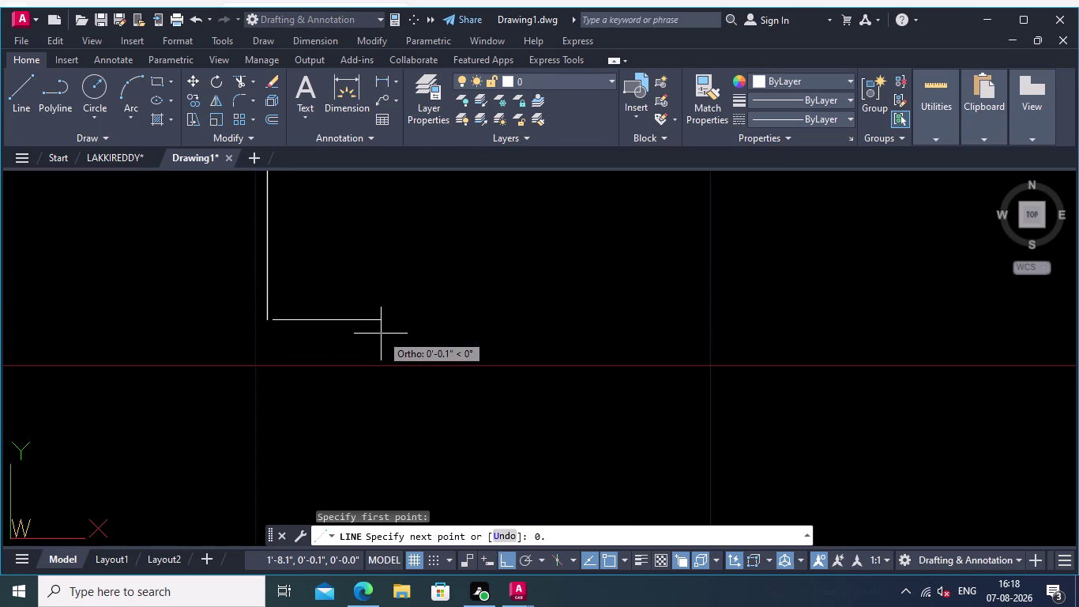
key(0)
key(BackSpace)
text(4)
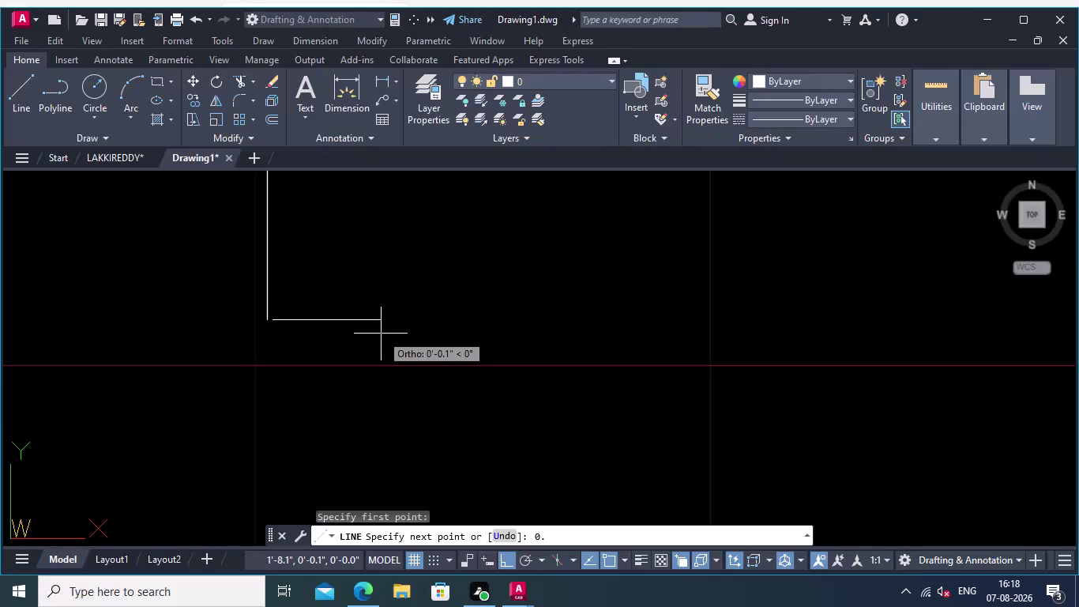
text(0)
key(Return)
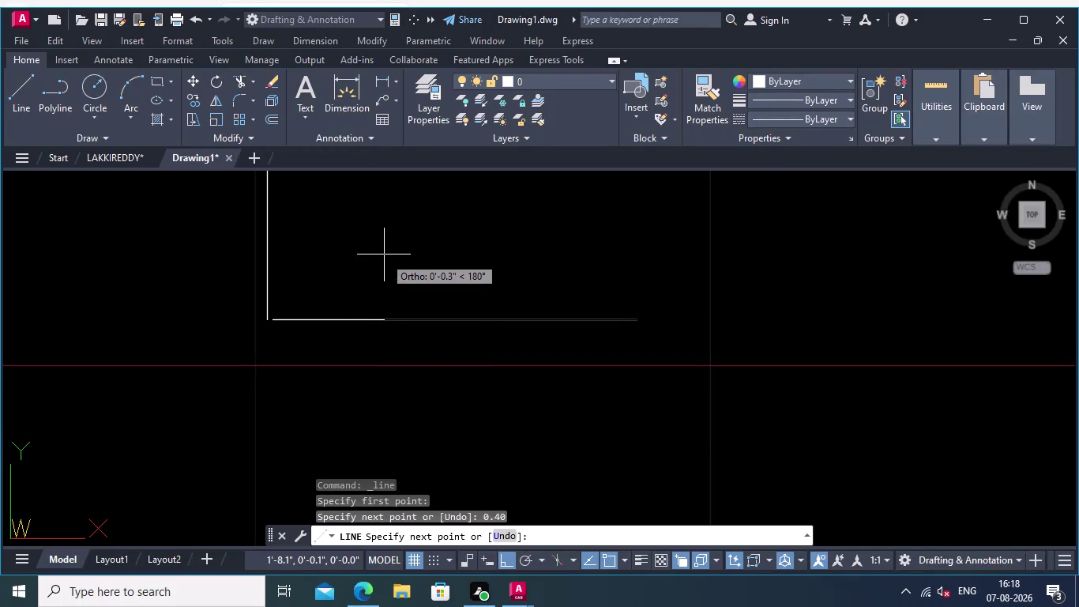
key(Return)
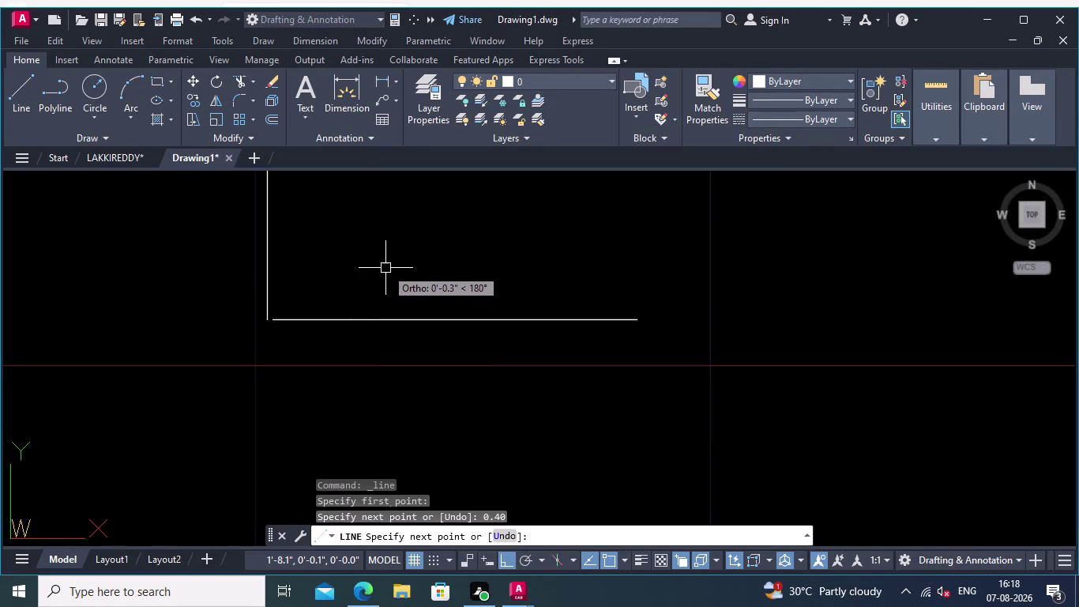
Bring the corner into view and select the long horizontal line.
middle_drag(676, 277, 358, 292)
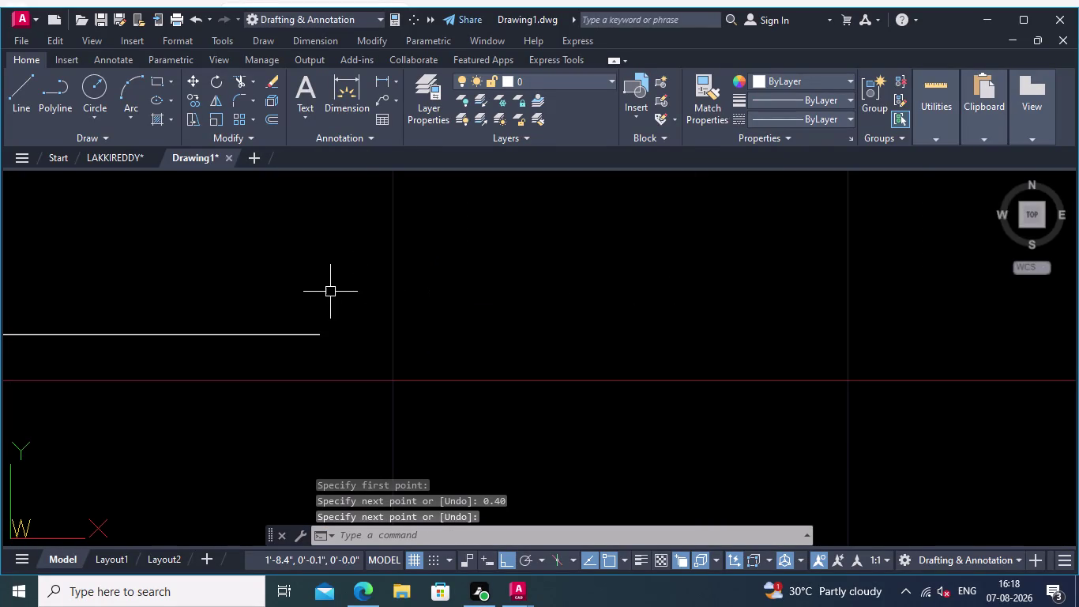
middle_drag(352, 305, 360, 316)
scroll(down, 3)
middle_drag(336, 305, 349, 301)
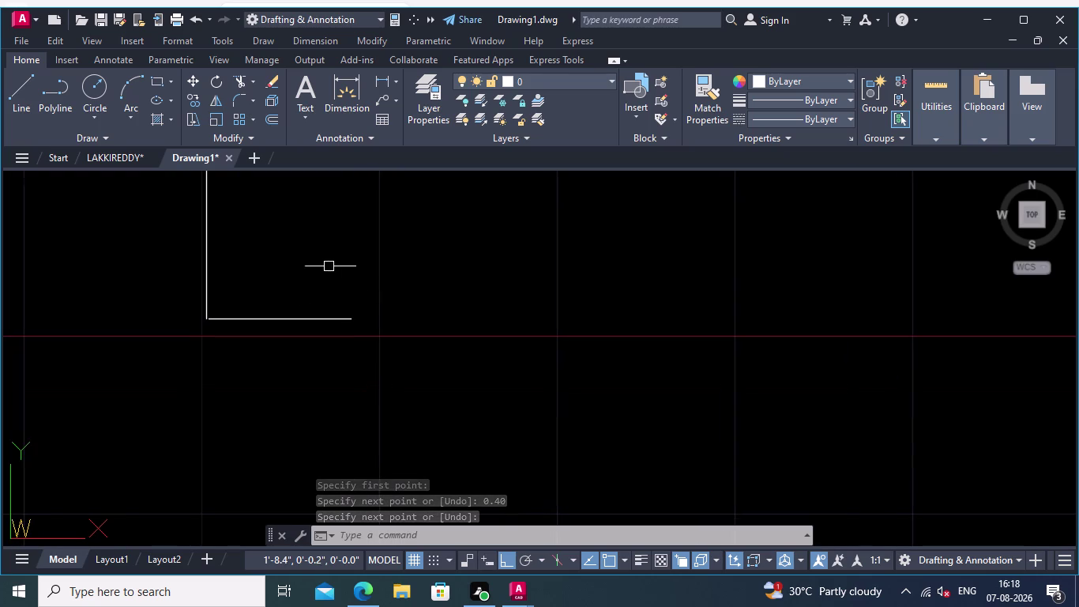
scroll(up, 3)
scroll(up, 3)
middle_drag(231, 307, 402, 287)
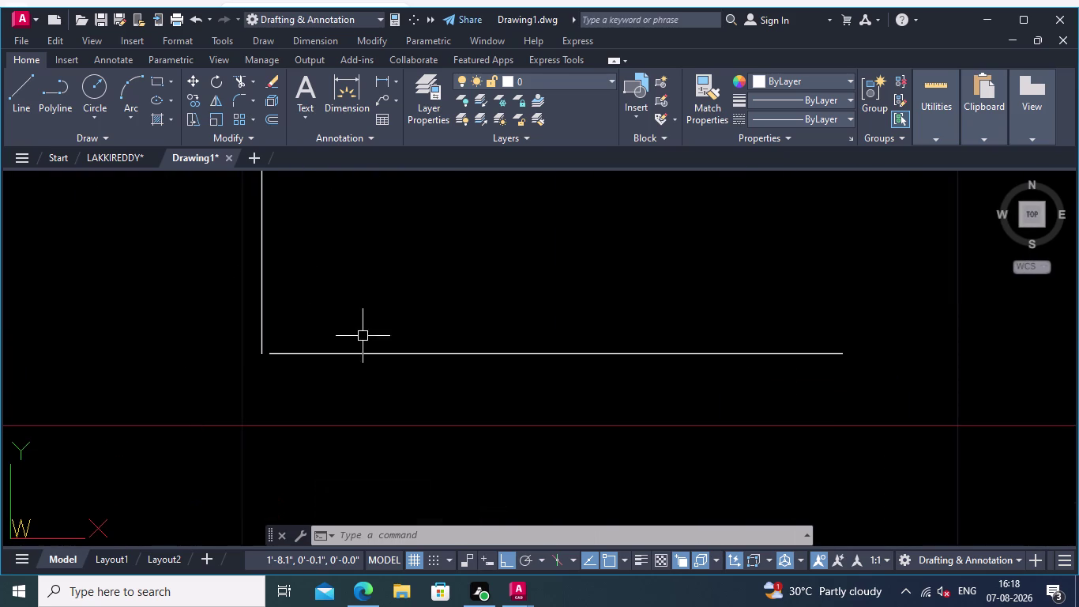
click(379, 299)
click(370, 422)
Delete the selected horizontal line, leaving only the L's vertical edge.
key(Delete)
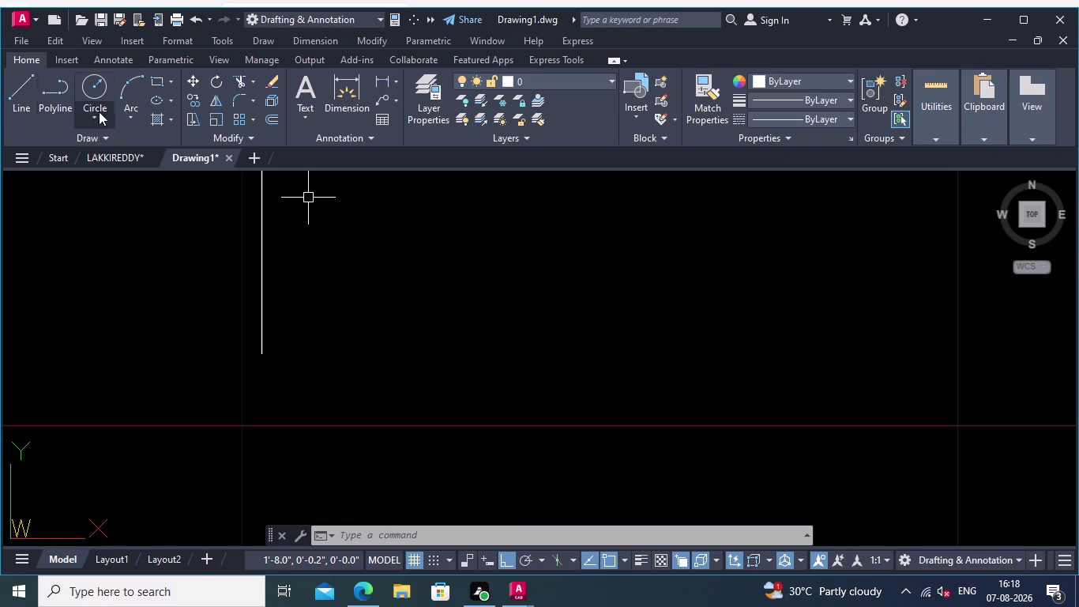
scroll(down, 3)
scroll(up, 3)
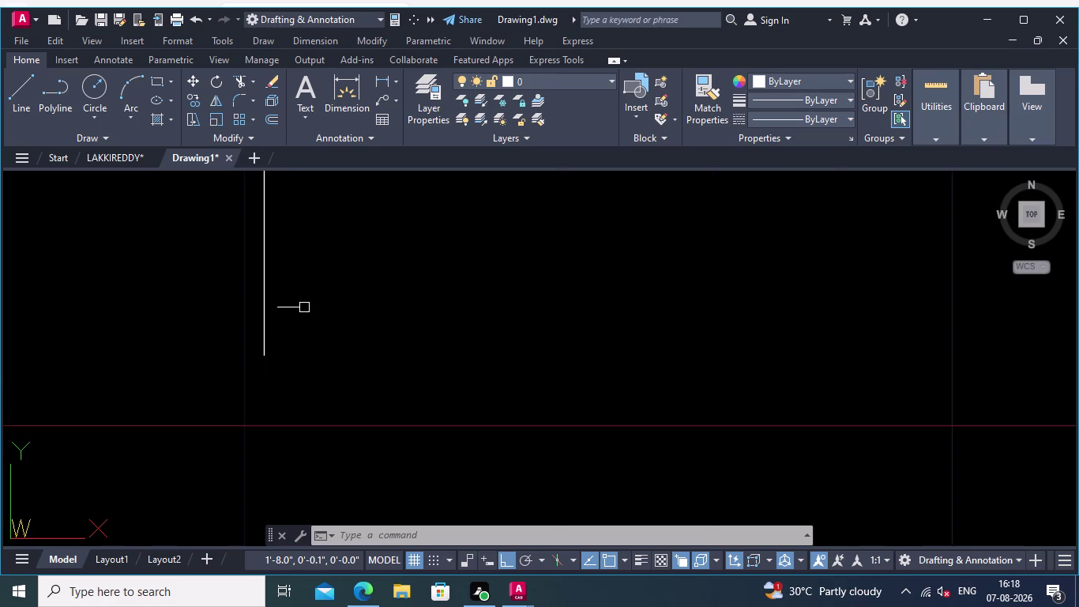
middle_drag(308, 308, 337, 252)
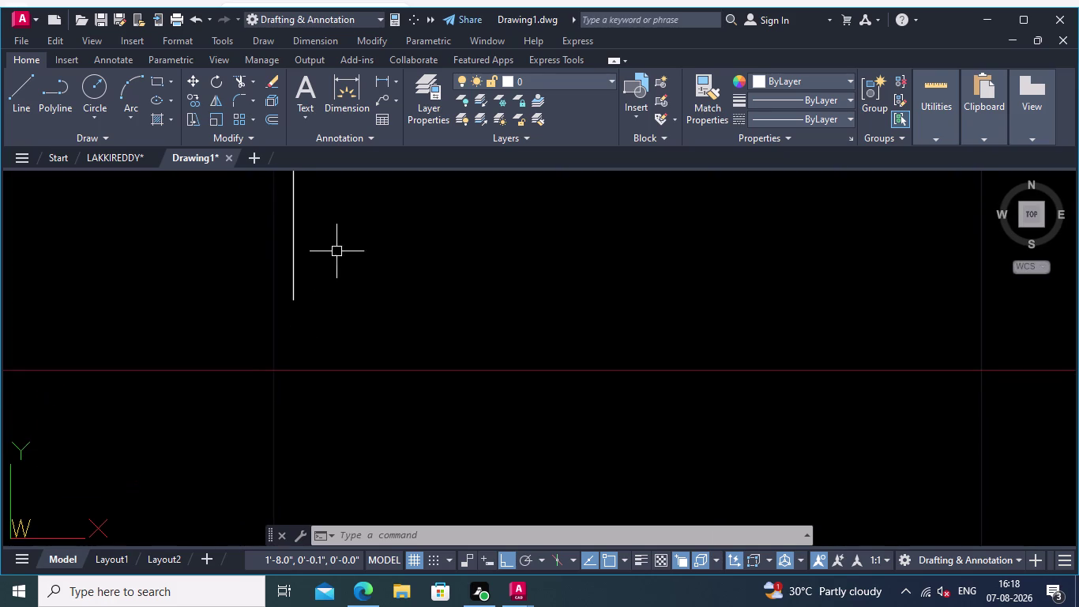
middle_drag(247, 272, 305, 297)
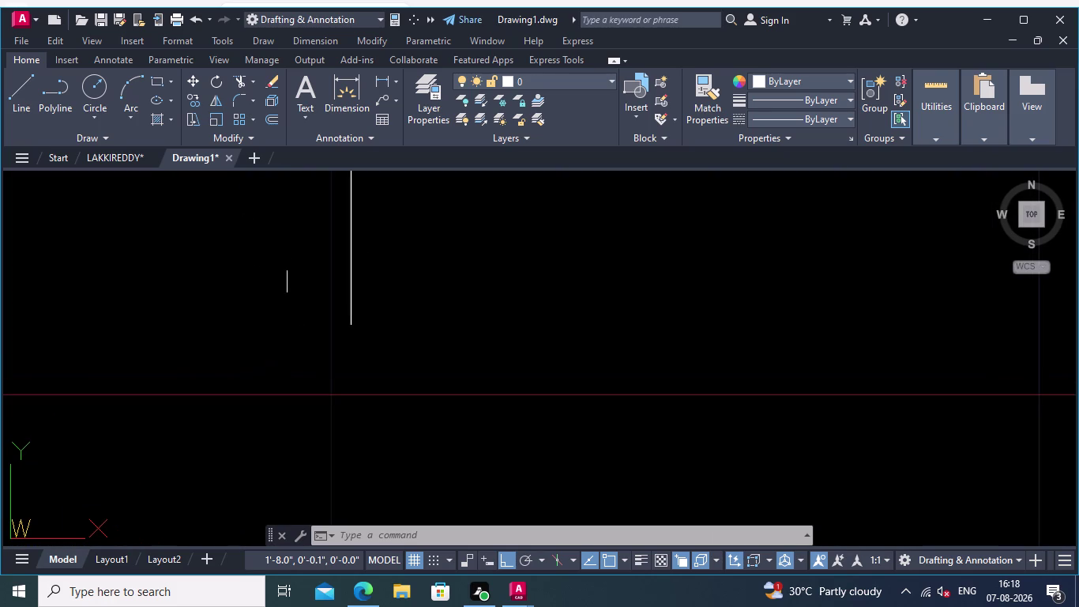